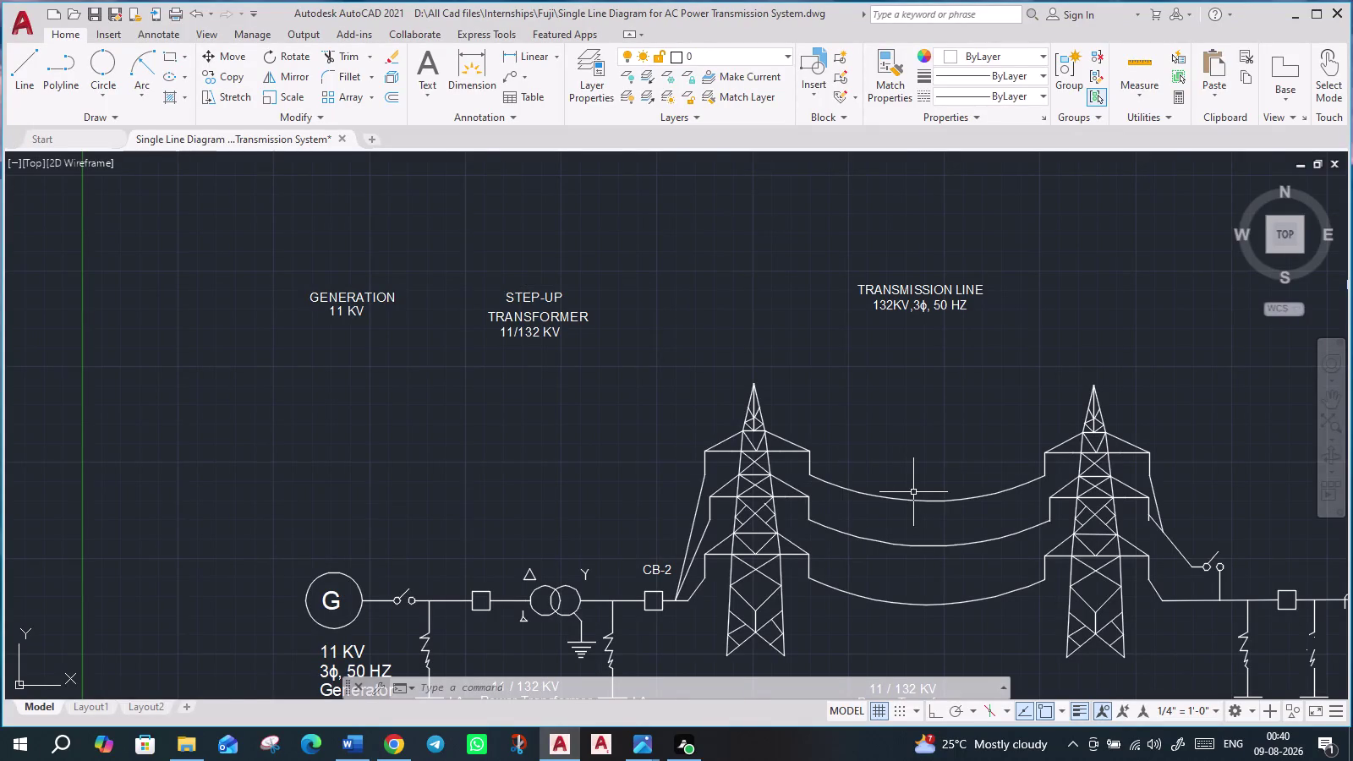
Move the TRANSMISSION LINE and RECEIVING / GRID SUBSTATION headings slightly down.
middle_drag(954, 496, 695, 485)
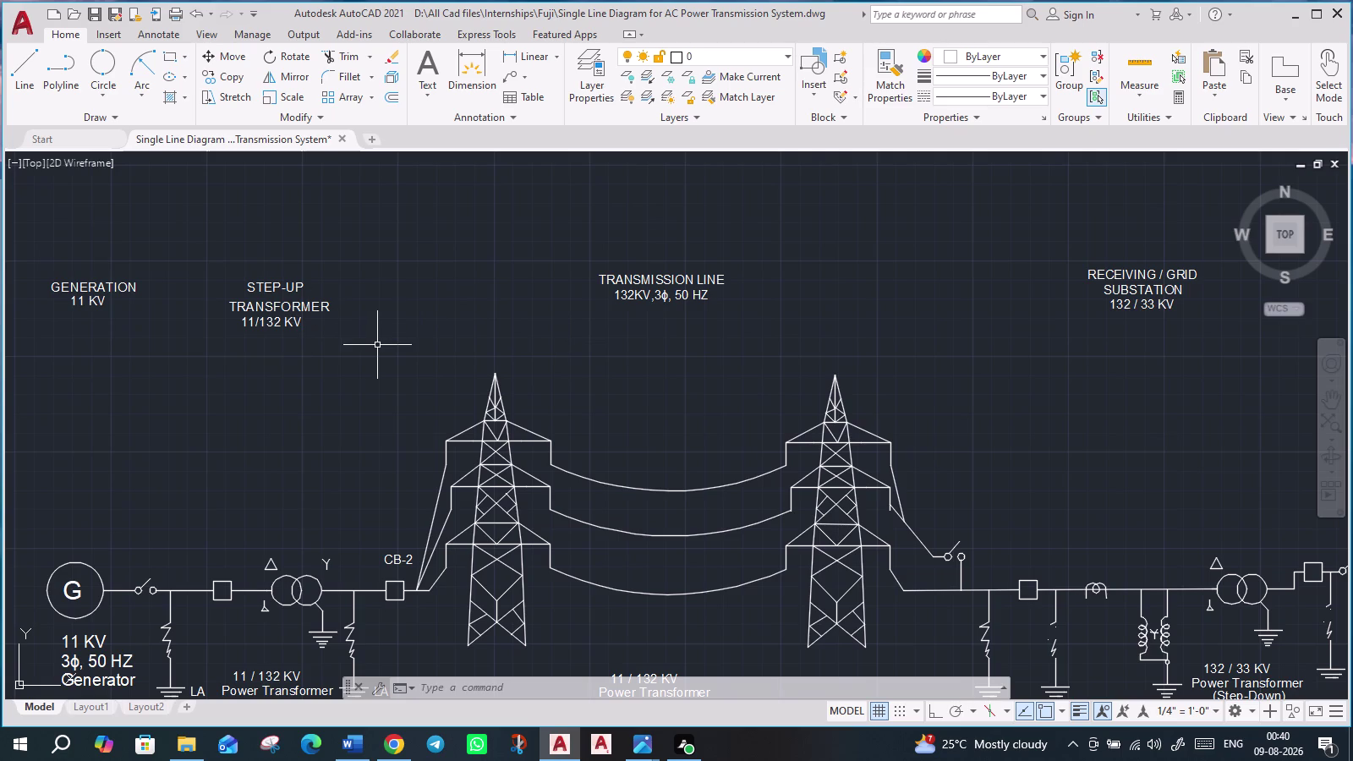
click(586, 252)
click(1230, 369)
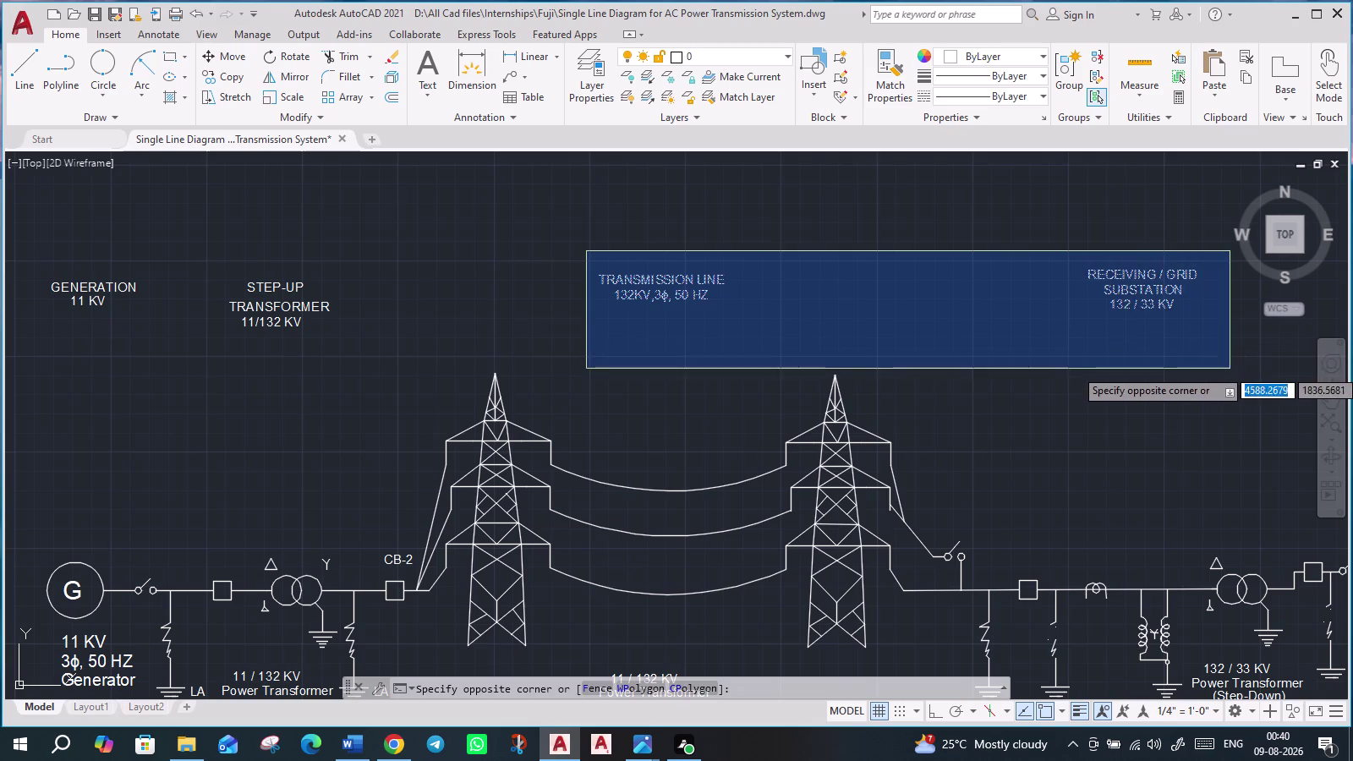
key(m)
key(Return)
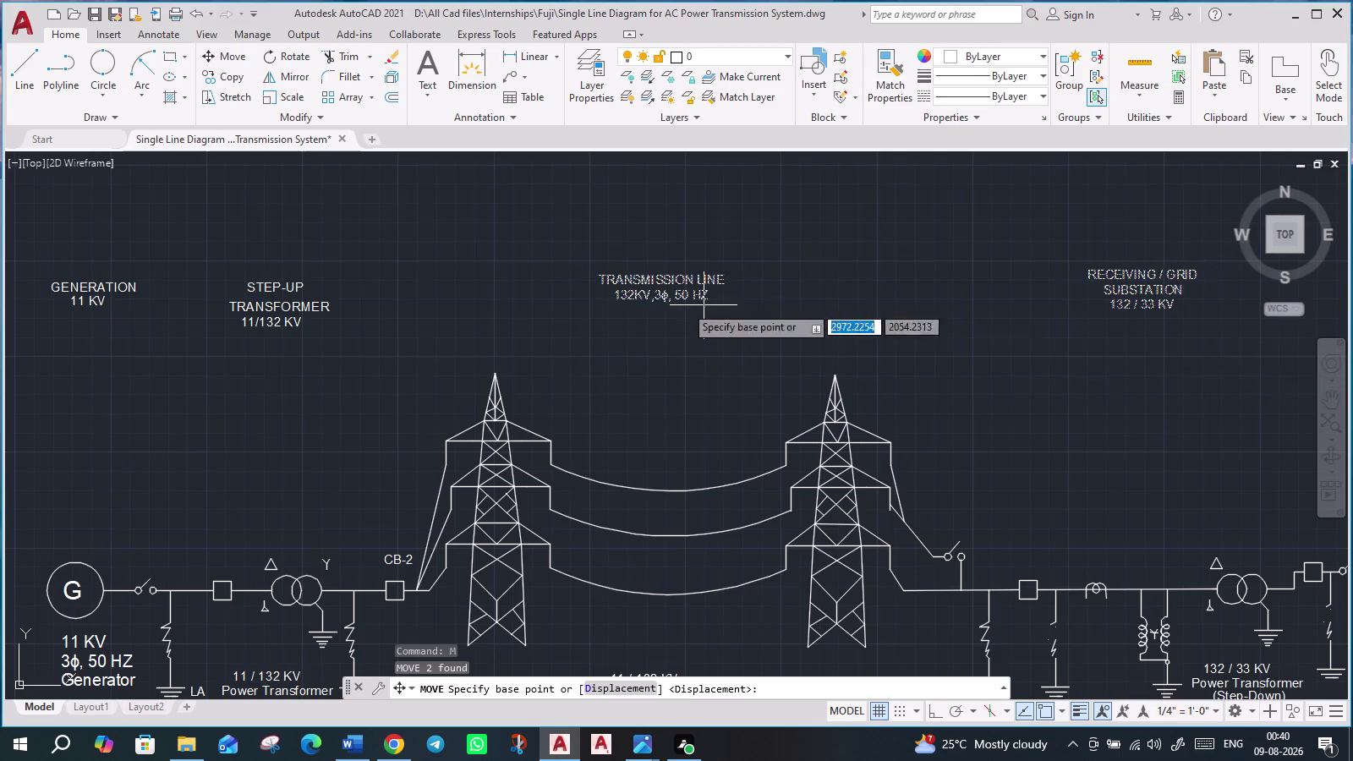
click(607, 279)
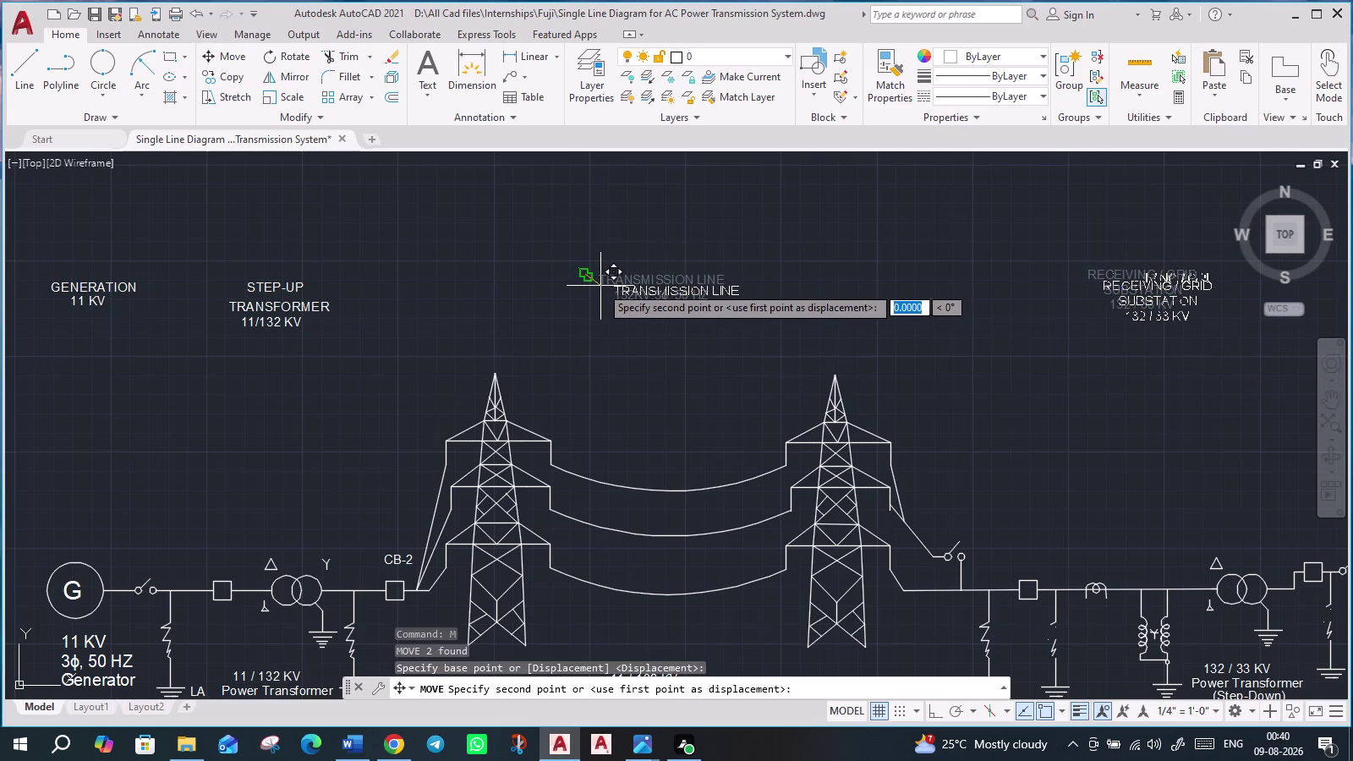
click(601, 286)
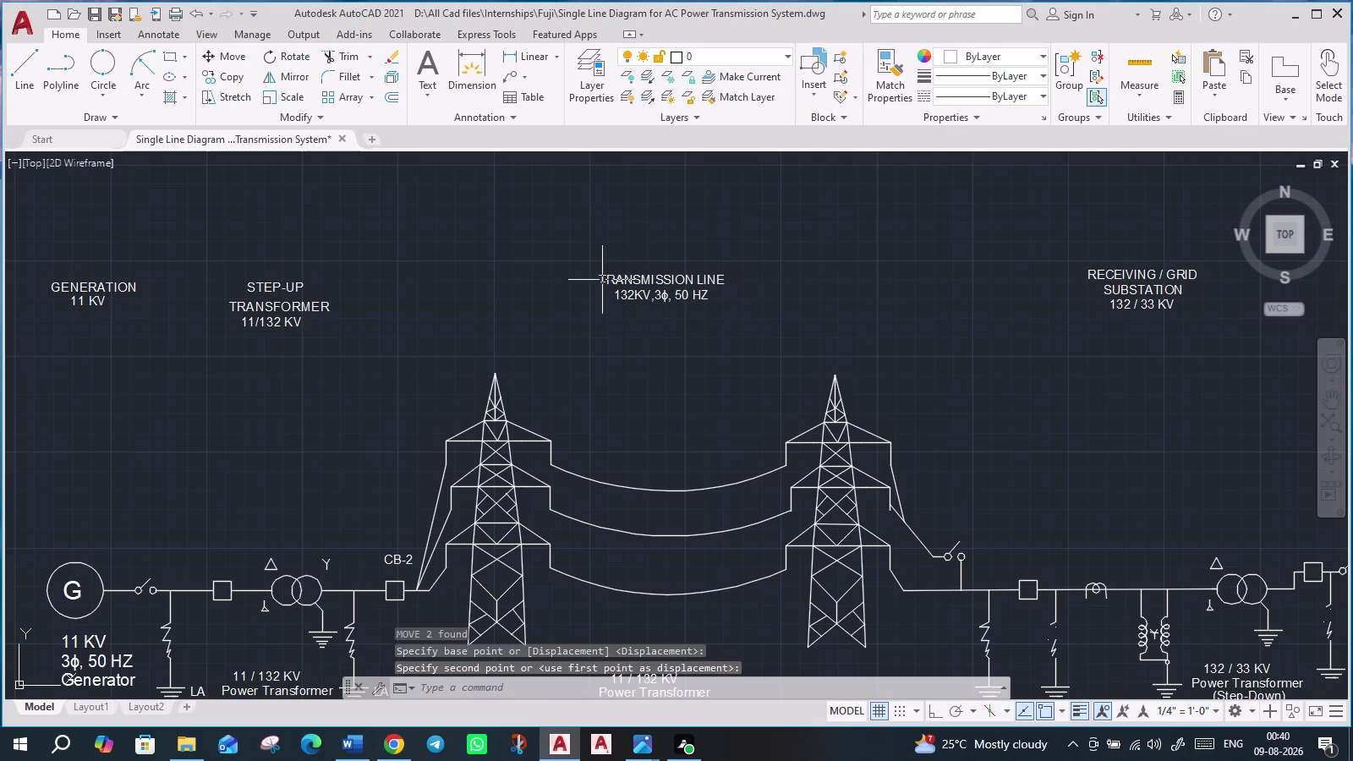
Nudge both headings a little lower again, closer to the towers.
drag(577, 242, 629, 256)
click(1232, 346)
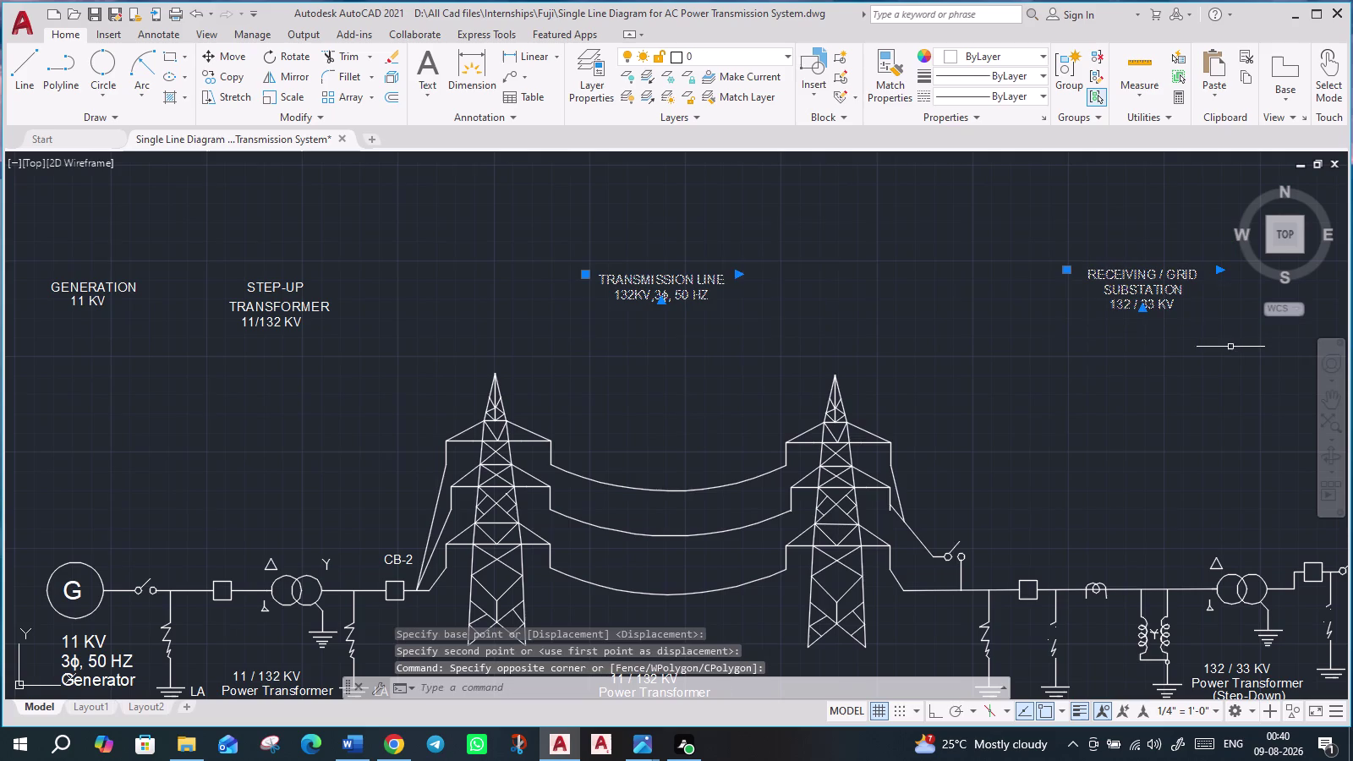
key(m)
key(Return)
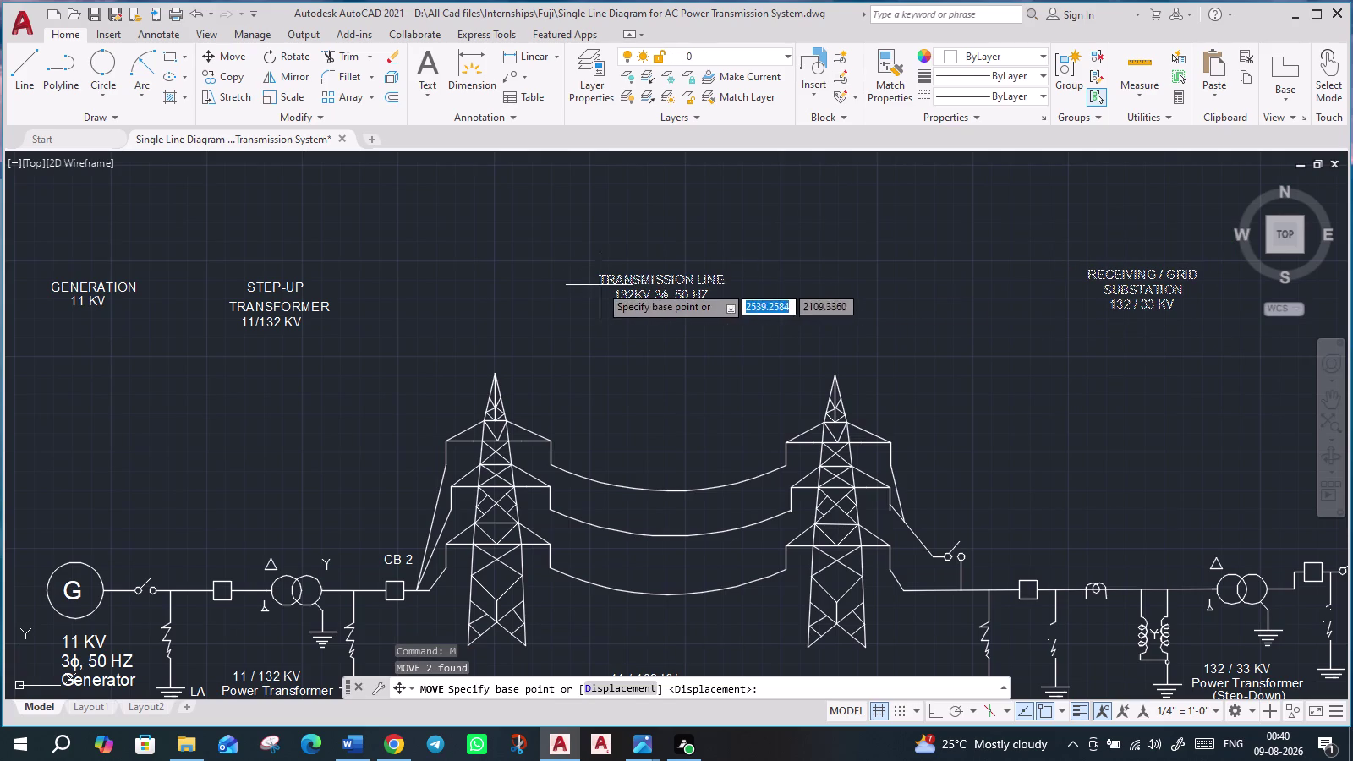
click(596, 281)
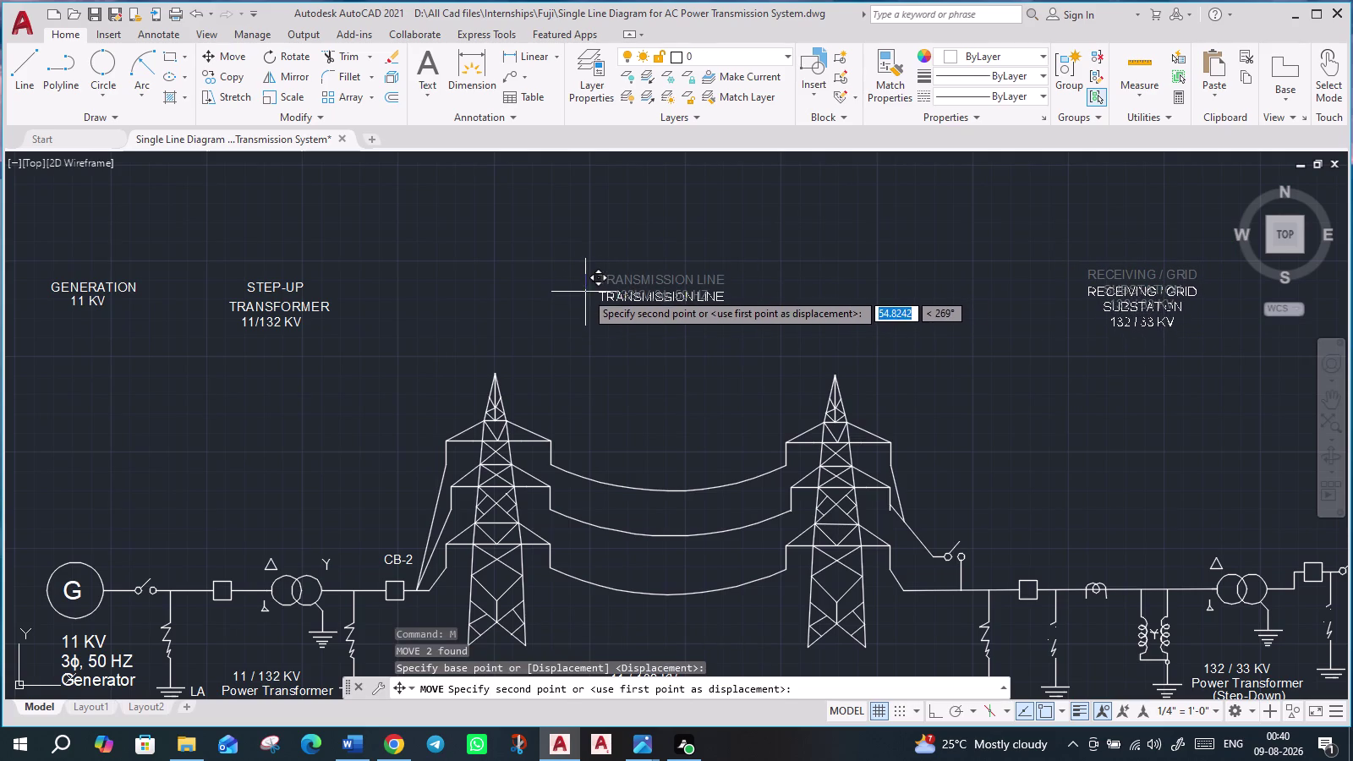
click(585, 292)
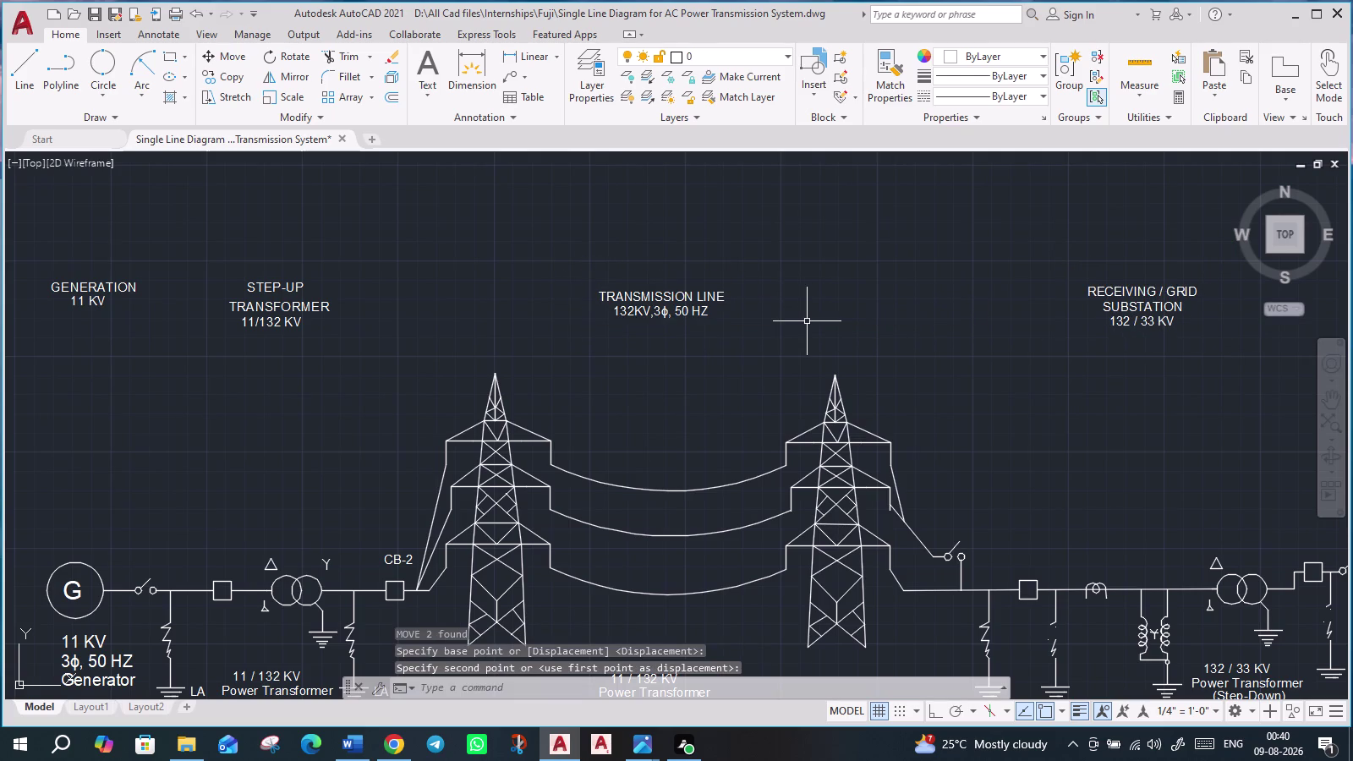
key(Escape)
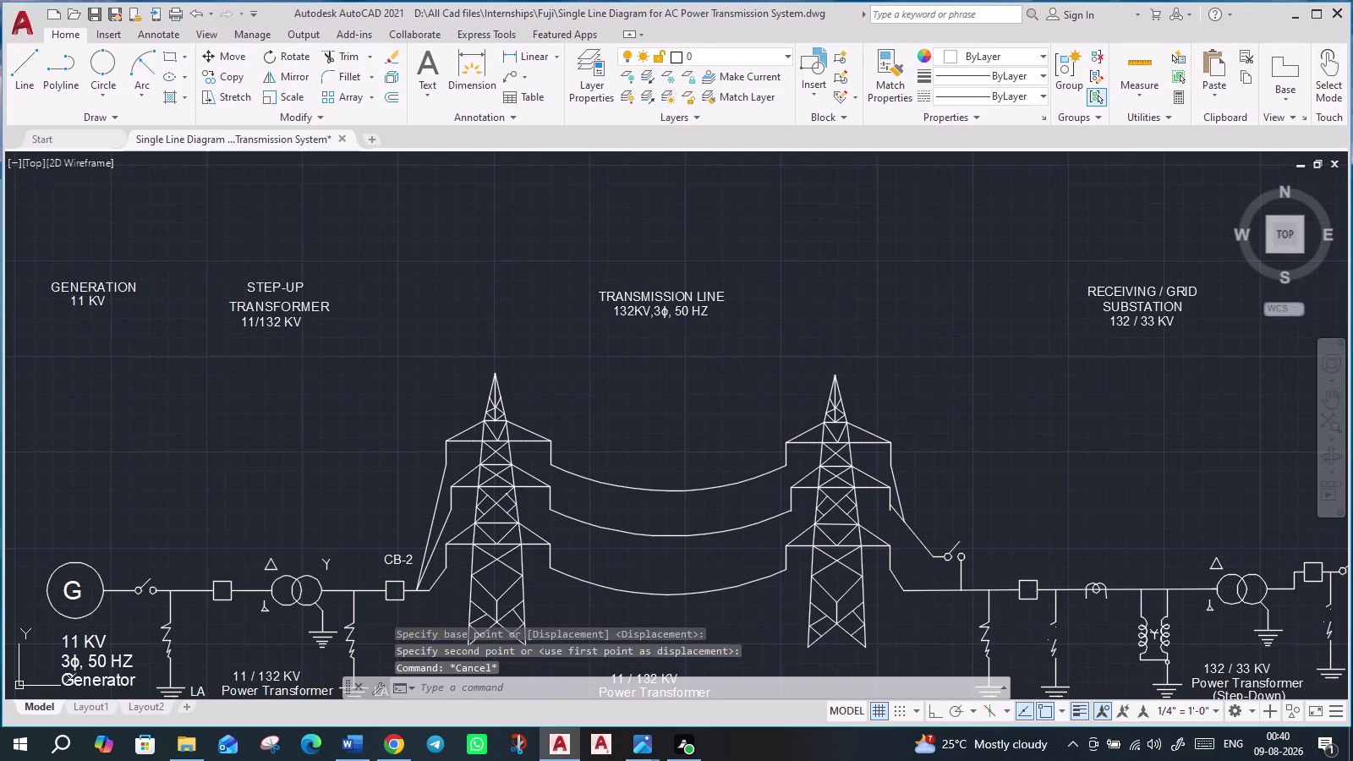
Duplicate the RECEIVING / GRID SUBSTATION heading with CO, placing it above the 33 KV feeders.
scroll(down, 3)
middle_drag(1013, 427, 744, 424)
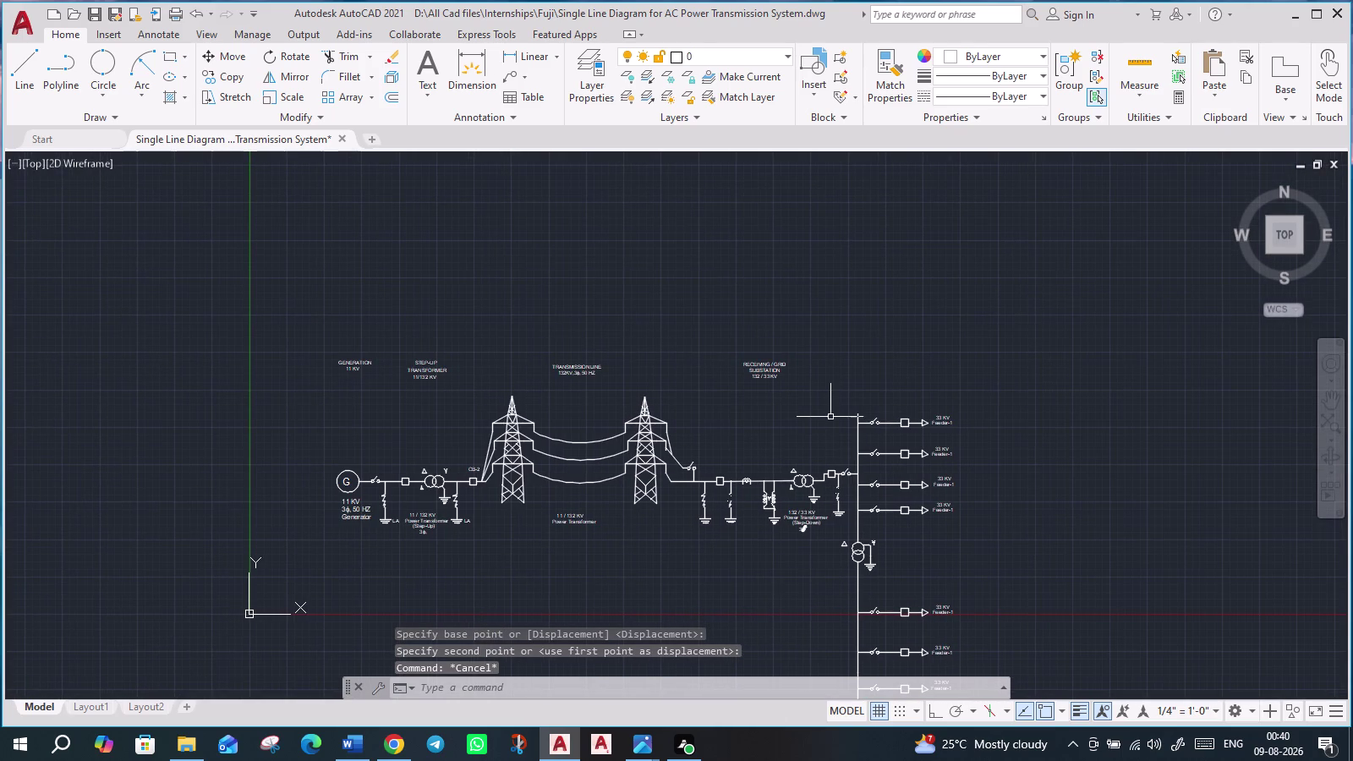
middle_drag(787, 410, 667, 406)
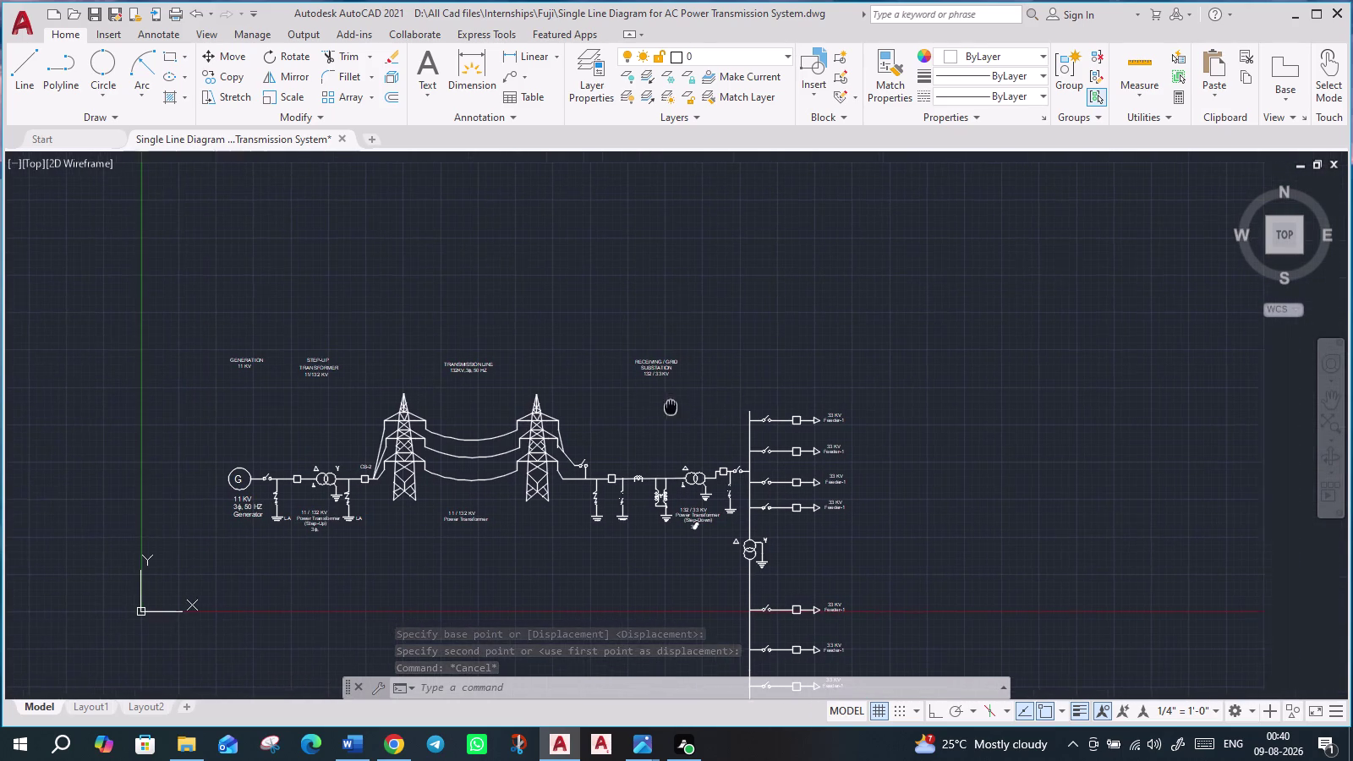
middle_drag(668, 406, 664, 405)
scroll(up, 3)
click(638, 359)
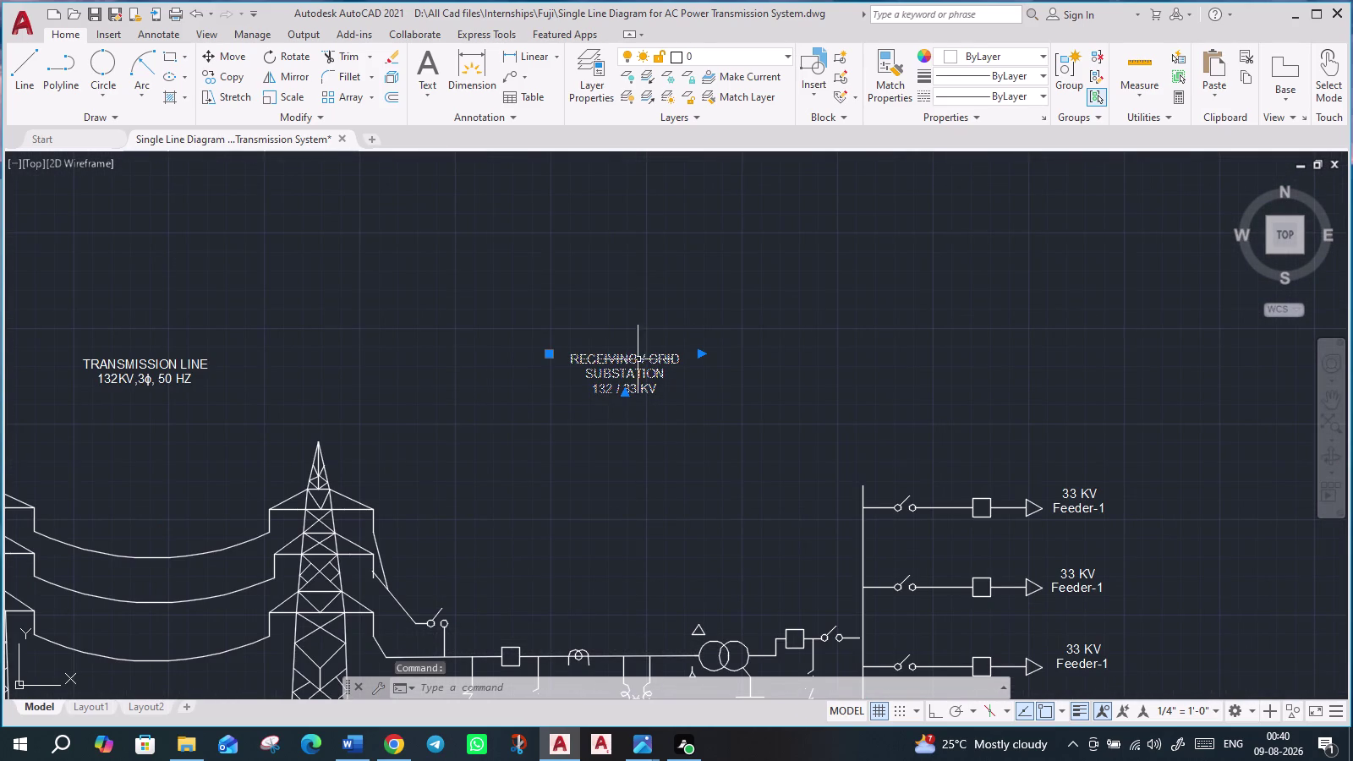
key(c)
key(o)
key(Return)
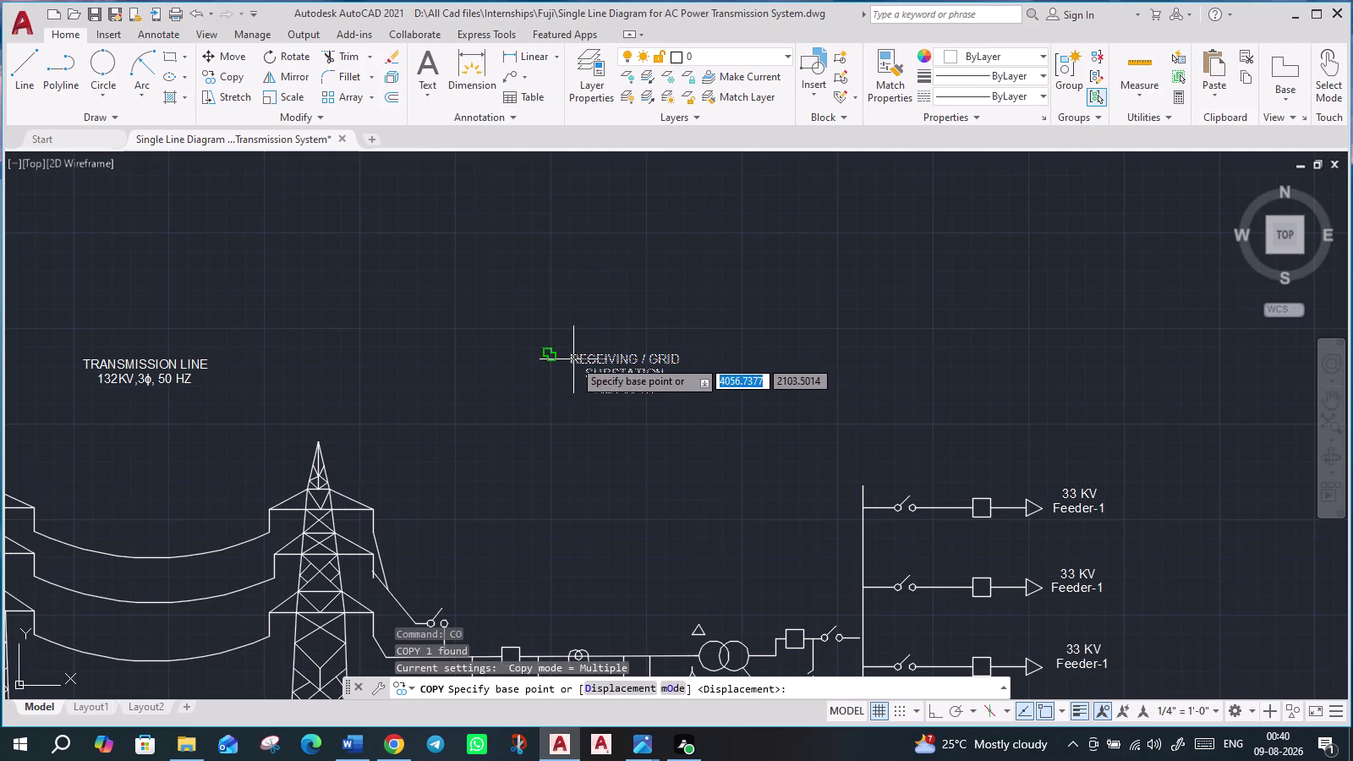
click(573, 359)
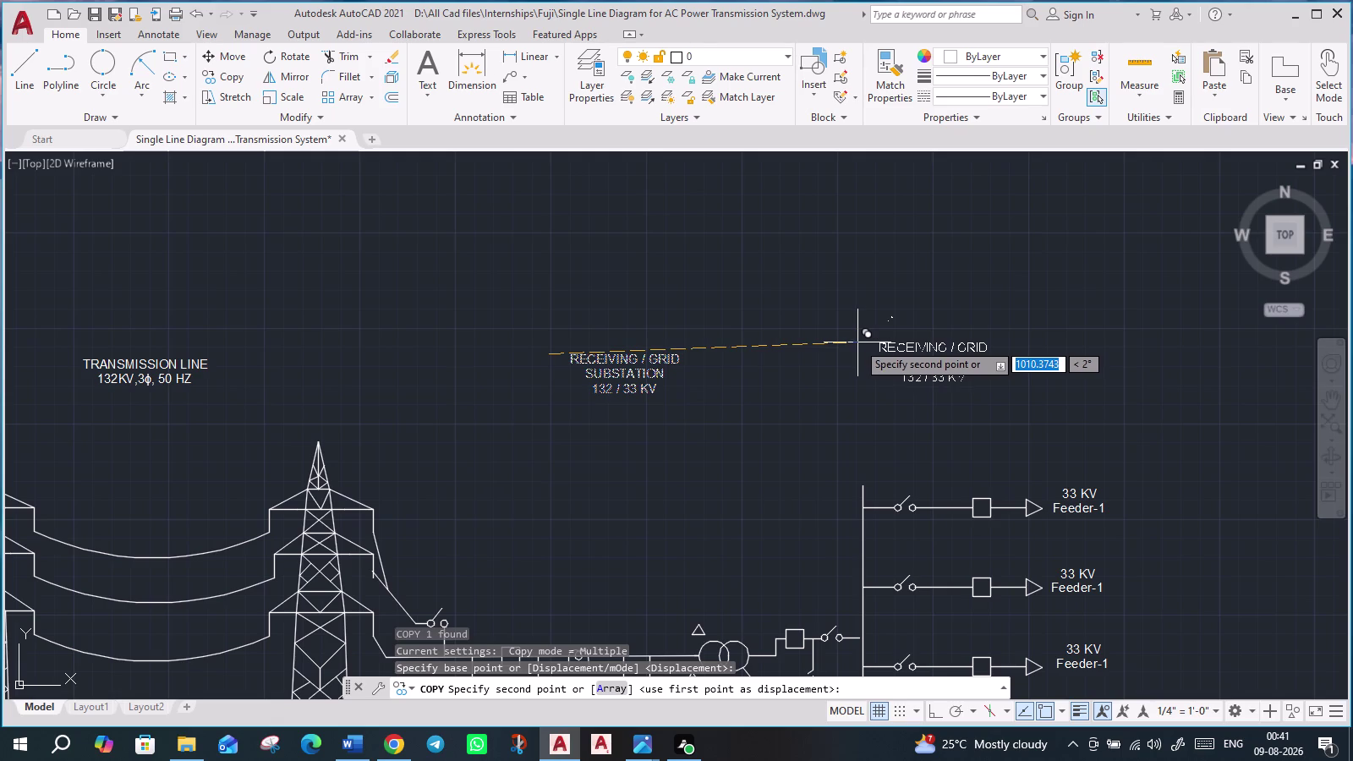
click(857, 343)
key(Escape)
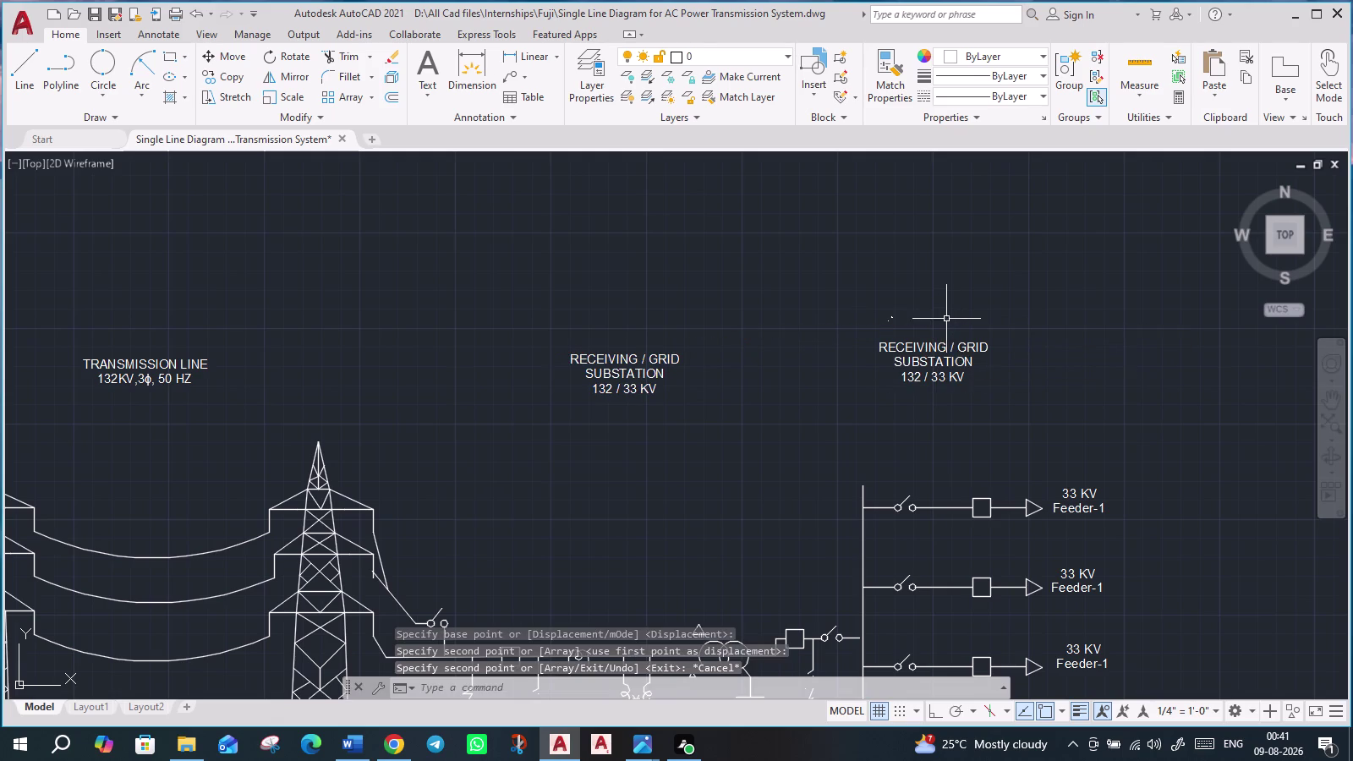
scroll(up, 3)
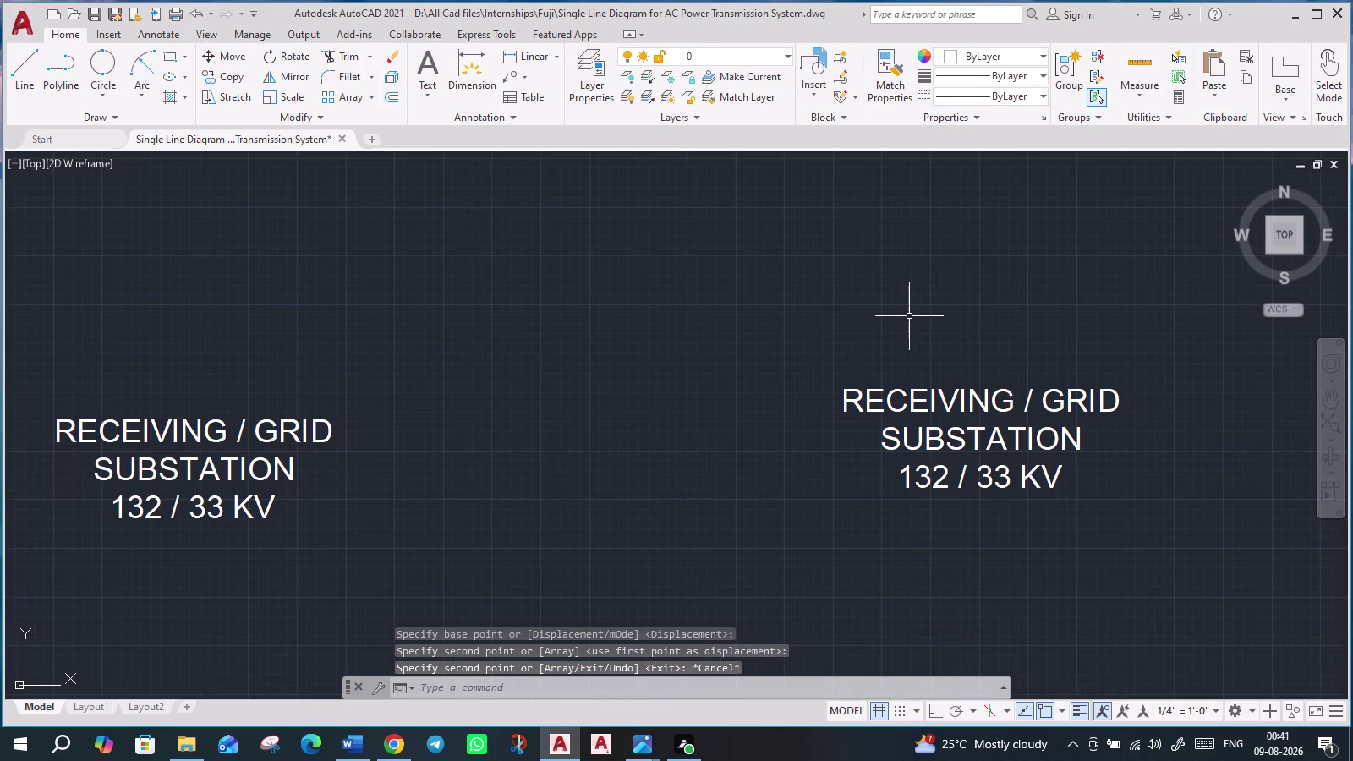
Replace RECEIVING / GRID in the copied heading with DISTRIBUTION on its own line.
double_click(918, 412)
key(Escape)
double_click(922, 399)
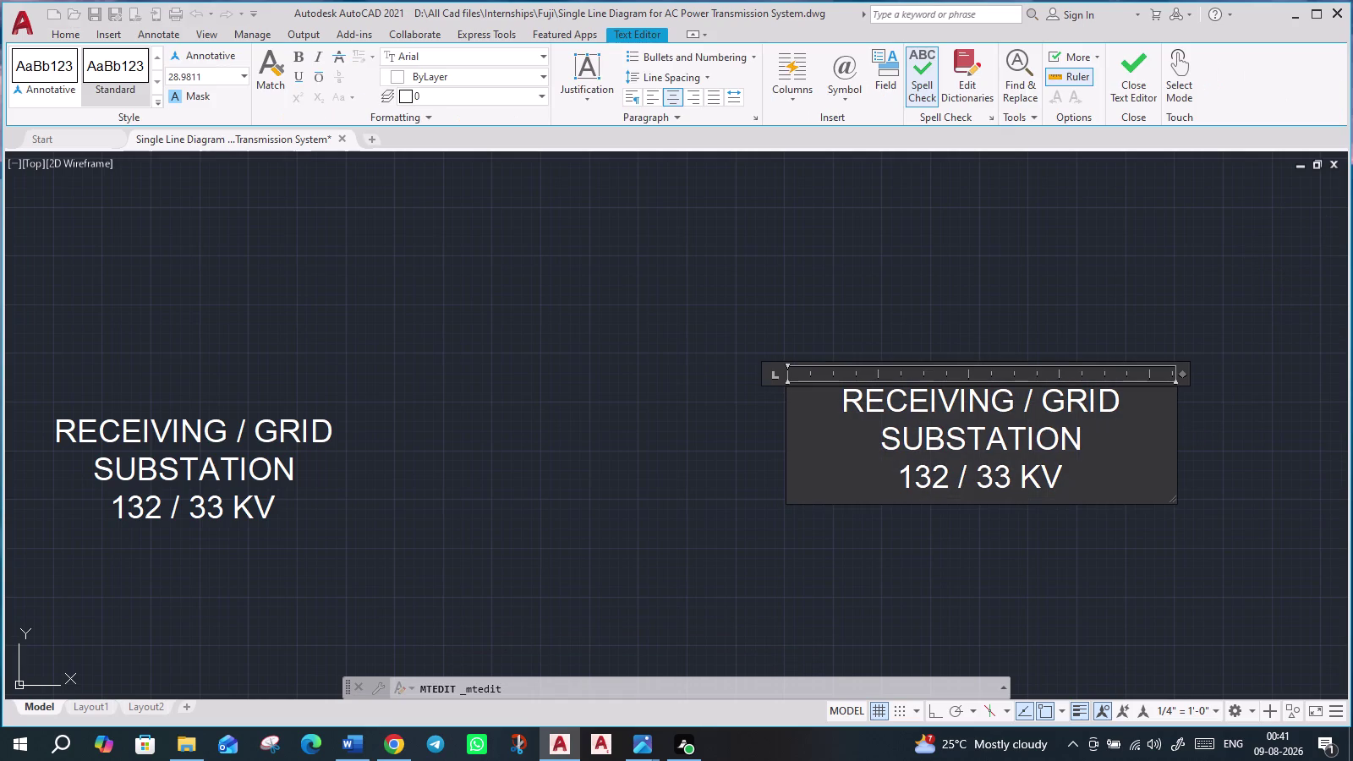
click(1134, 396)
drag(1132, 394, 952, 395)
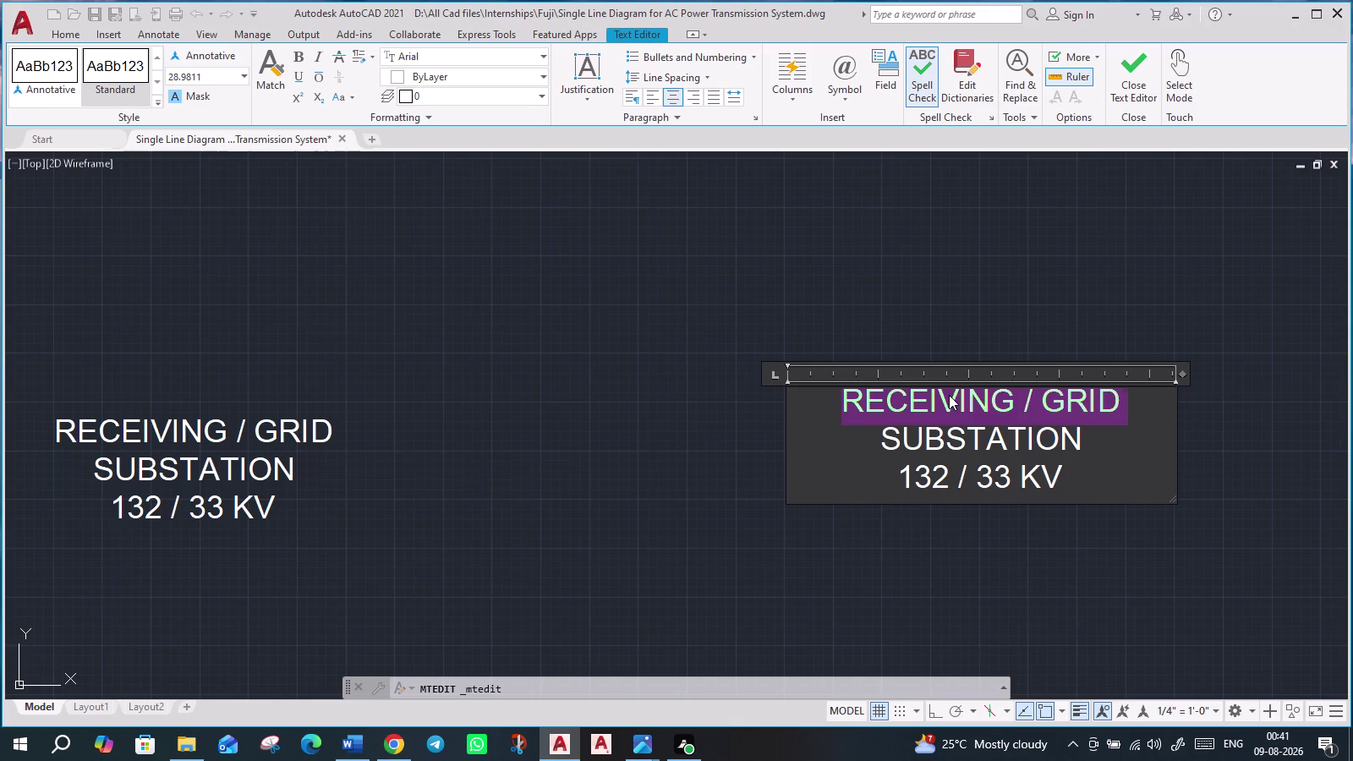
text(DIS)
text(TRI)
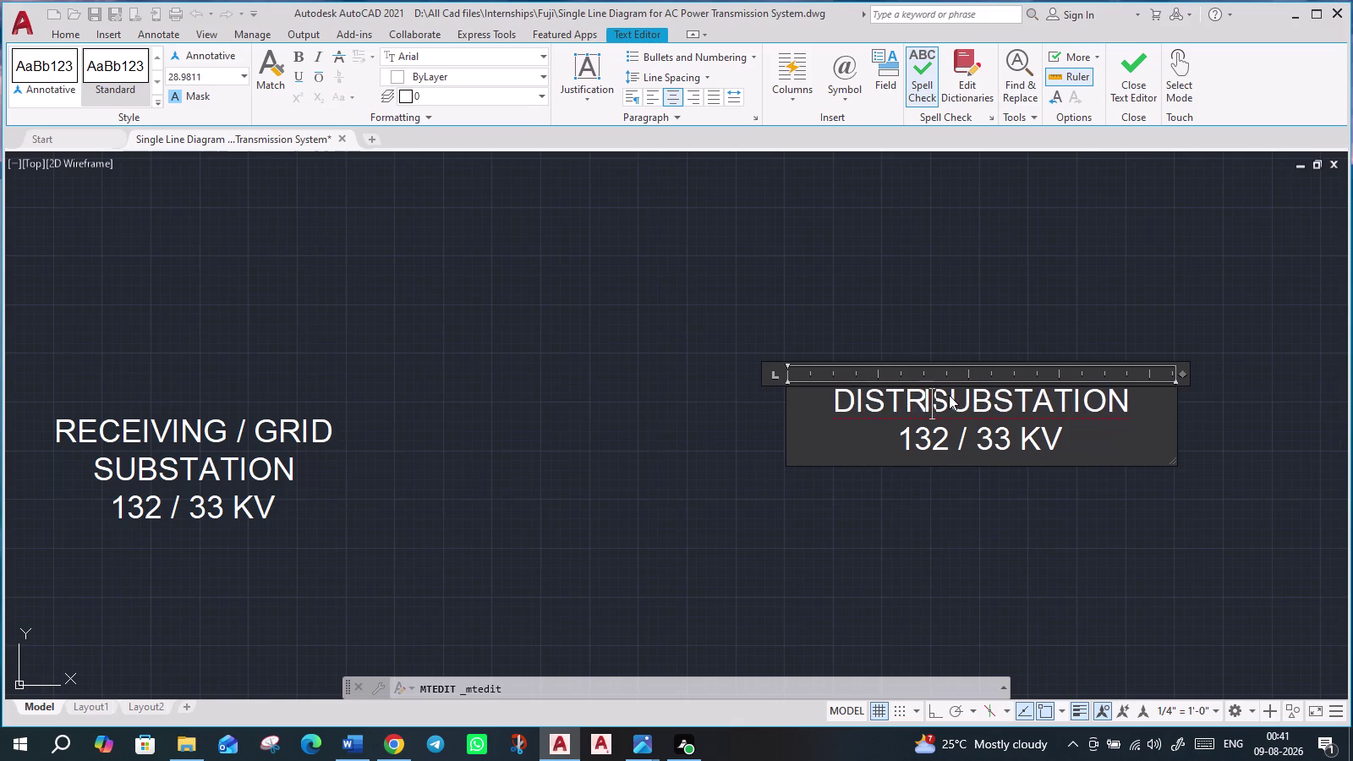
text(BUTIO)
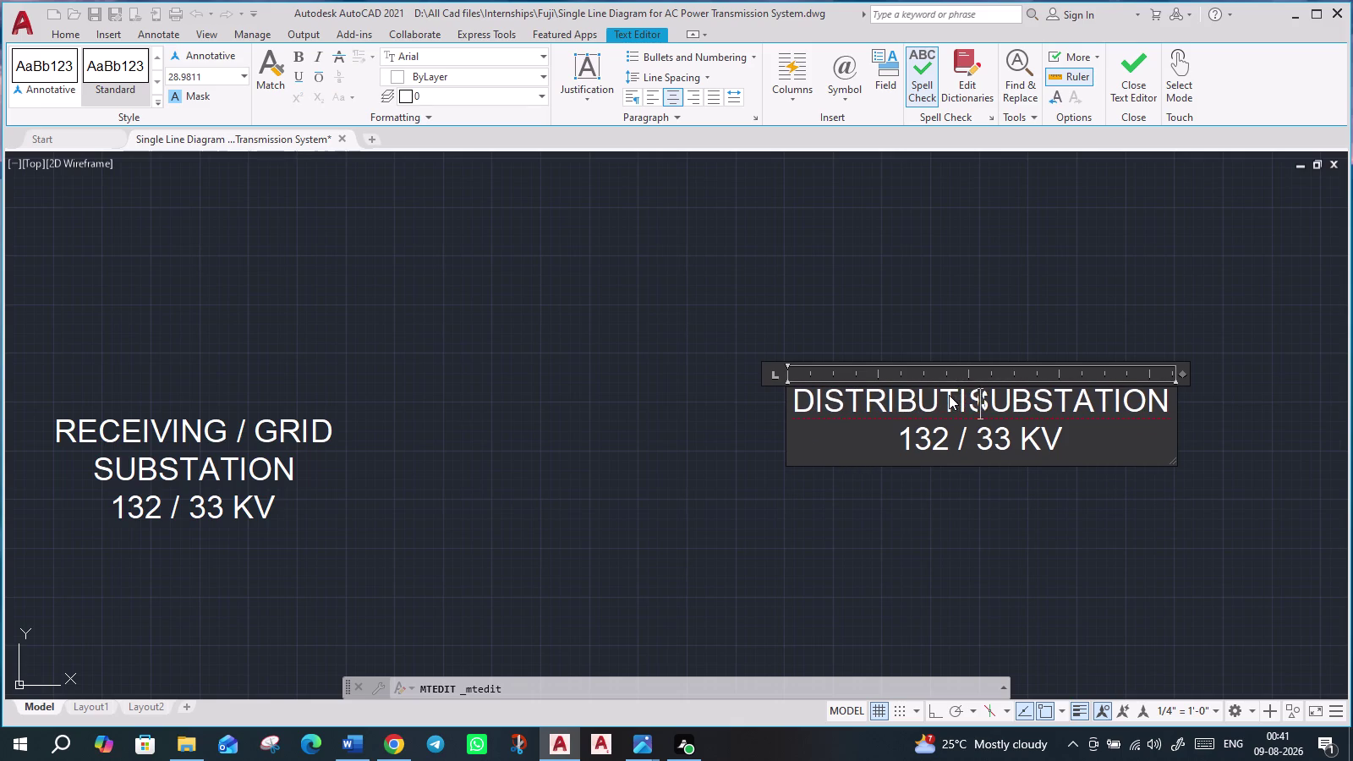
text(N)
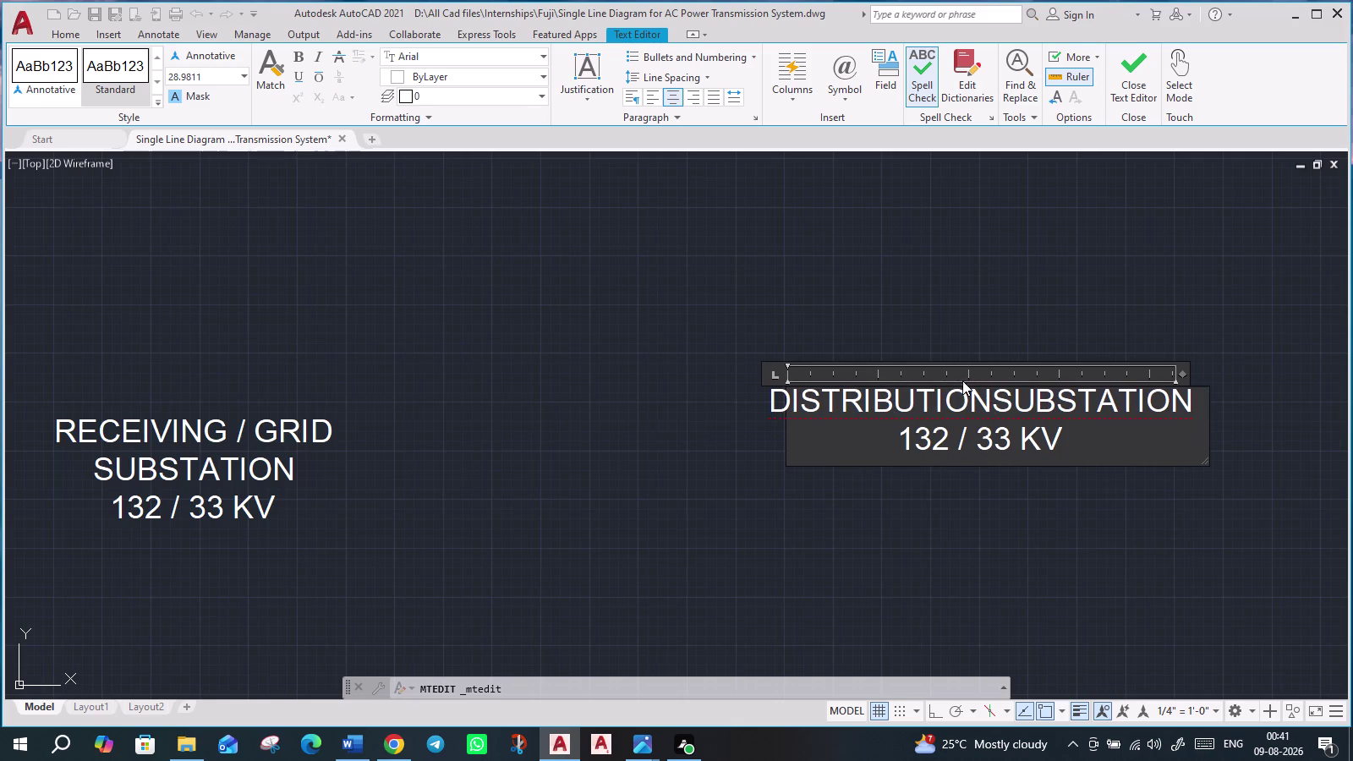
key(Return)
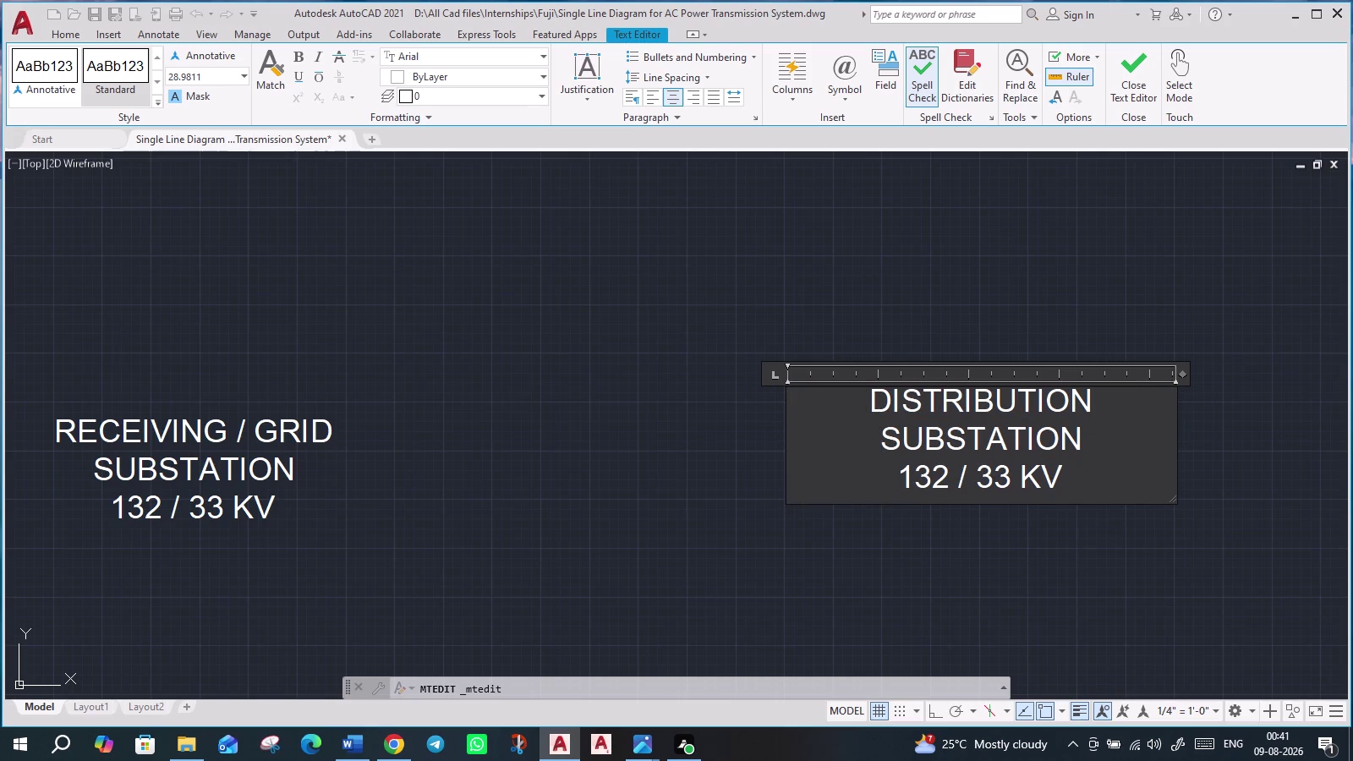
Add ' / 11' after 33 on the heading's last line.
click(1015, 476)
key(space)
text(/)
key(space)
text(1)
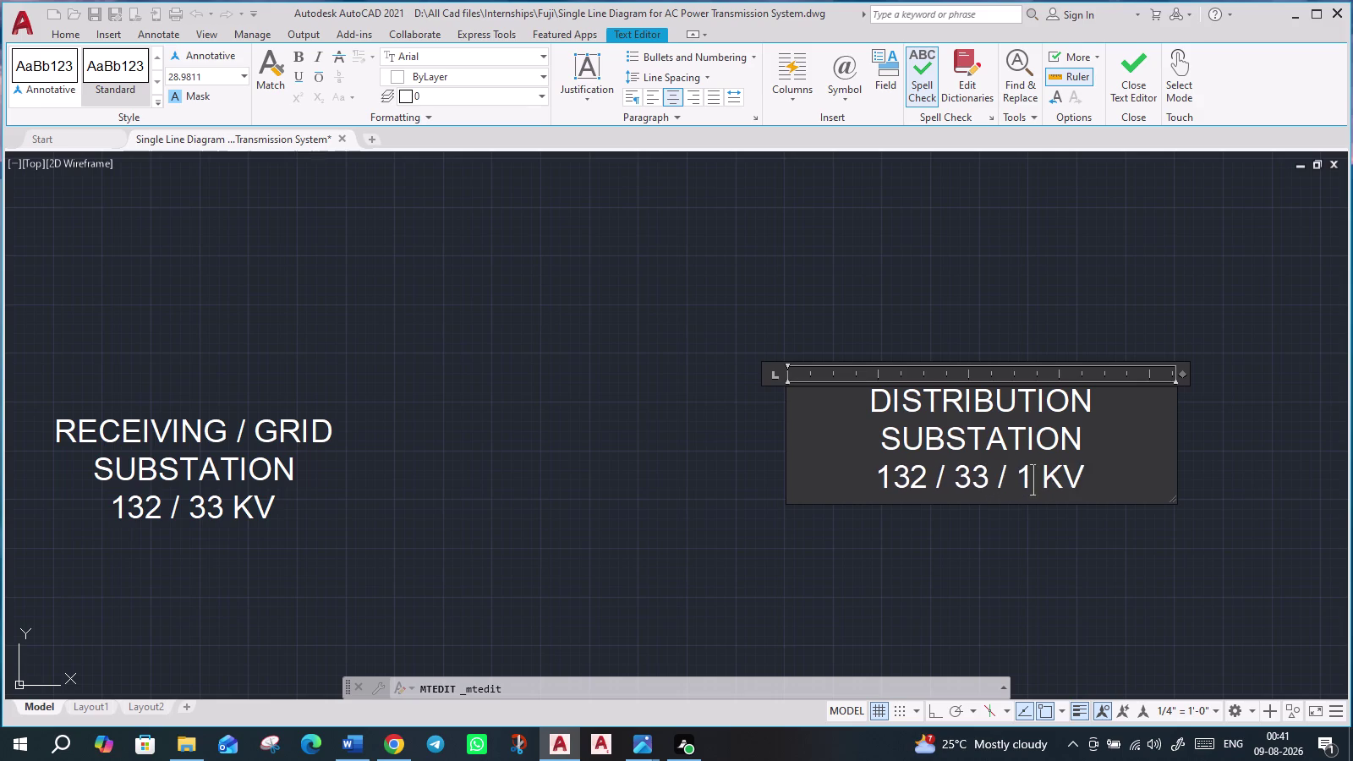
text(1)
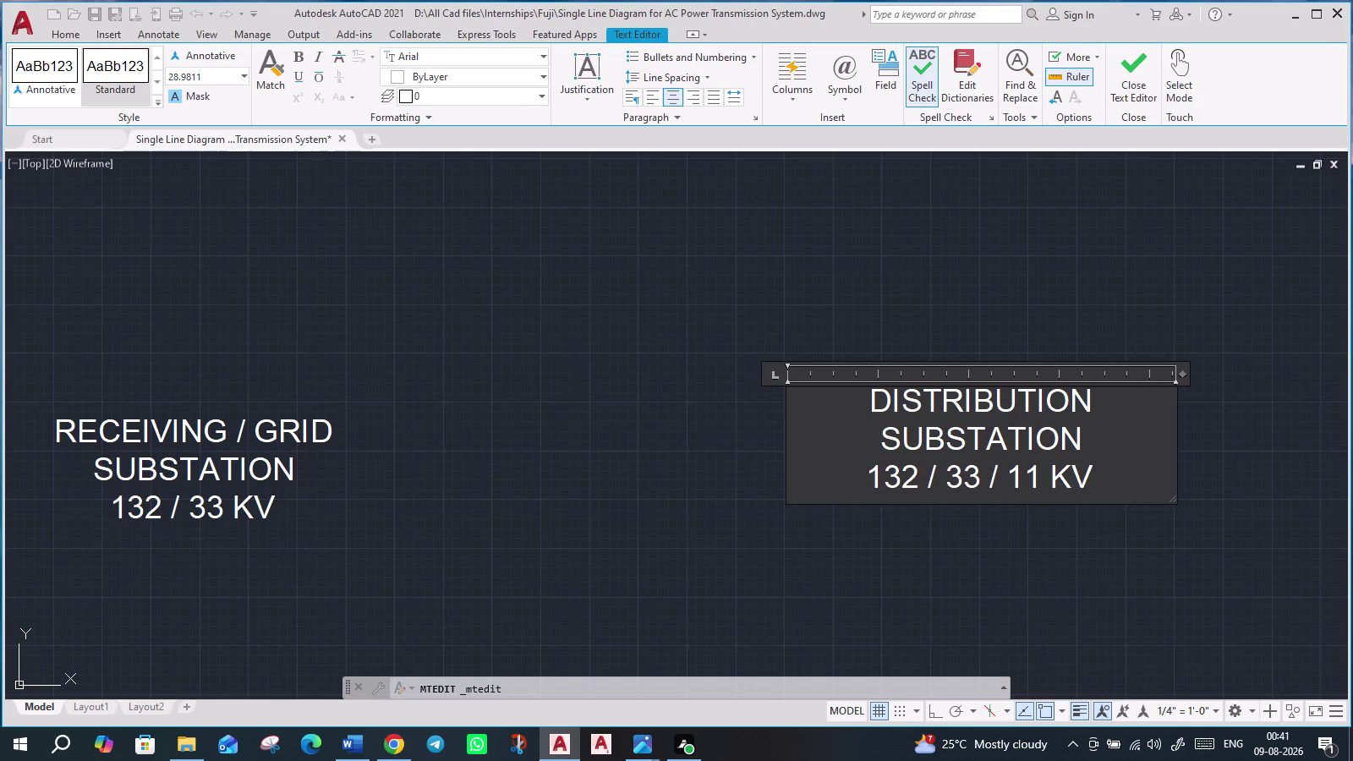
Delete the 132 prefix so the line reads 33 / 11 KV, and keep the edits.
click(949, 478)
key(BackSpace)
key(BackSpace)
key(BackSpace)
key(BackSpace)
key(BackSpace)
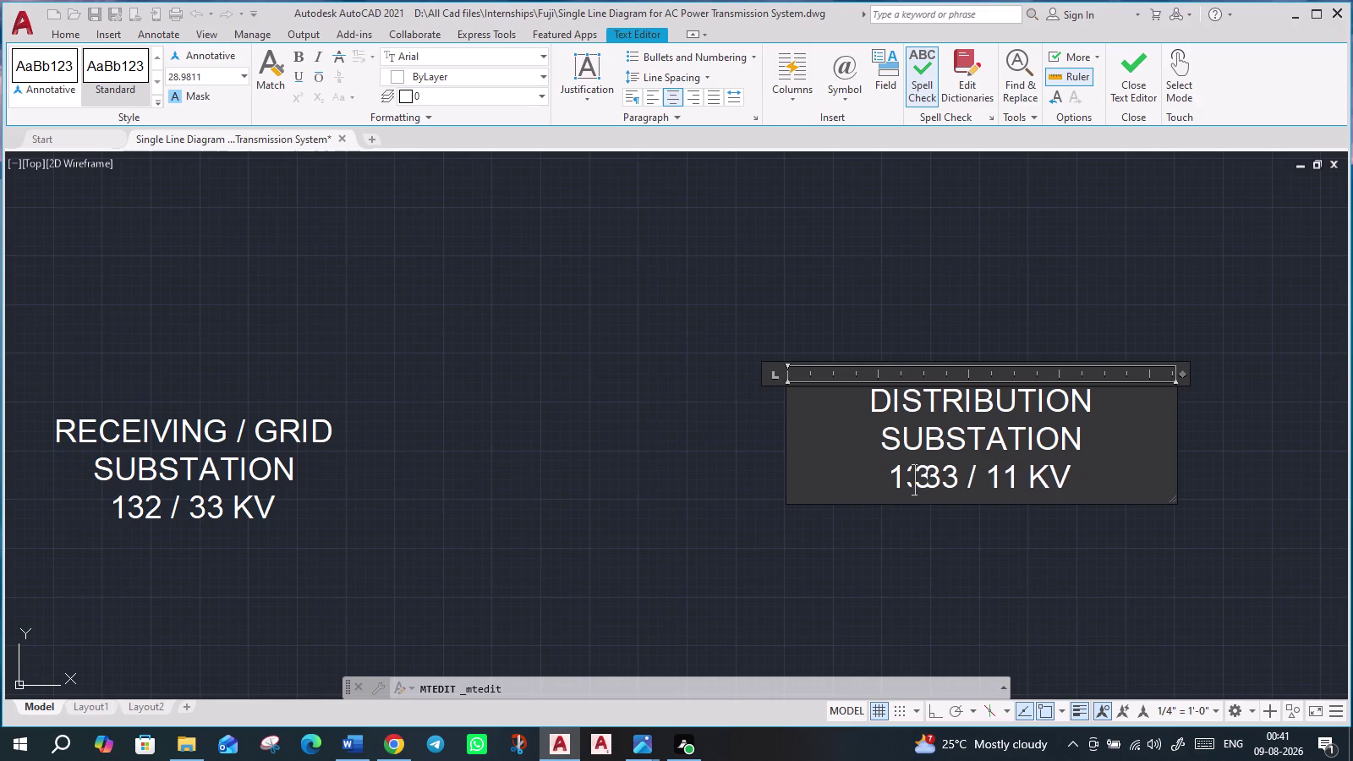
key(BackSpace)
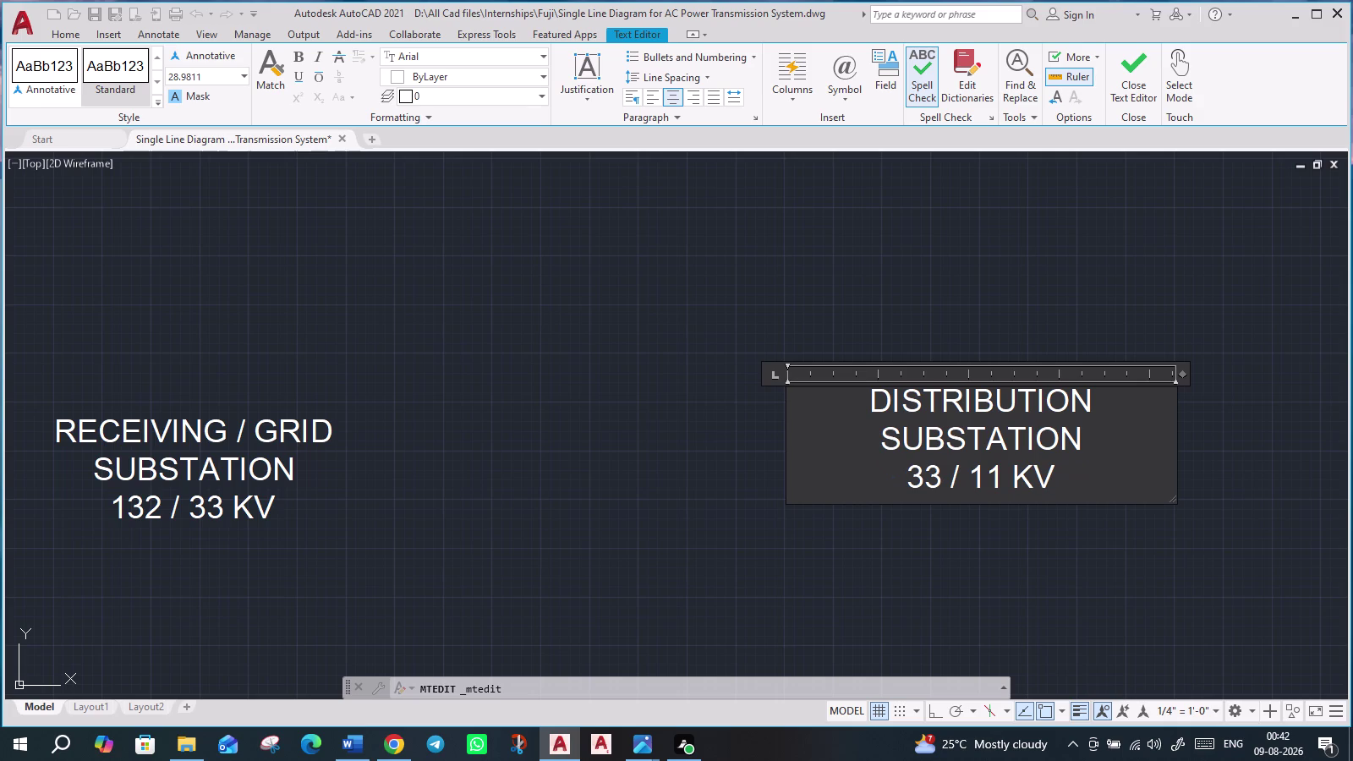
key(Return)
key(BackSpace)
key(BackSpace)
key(Escape)
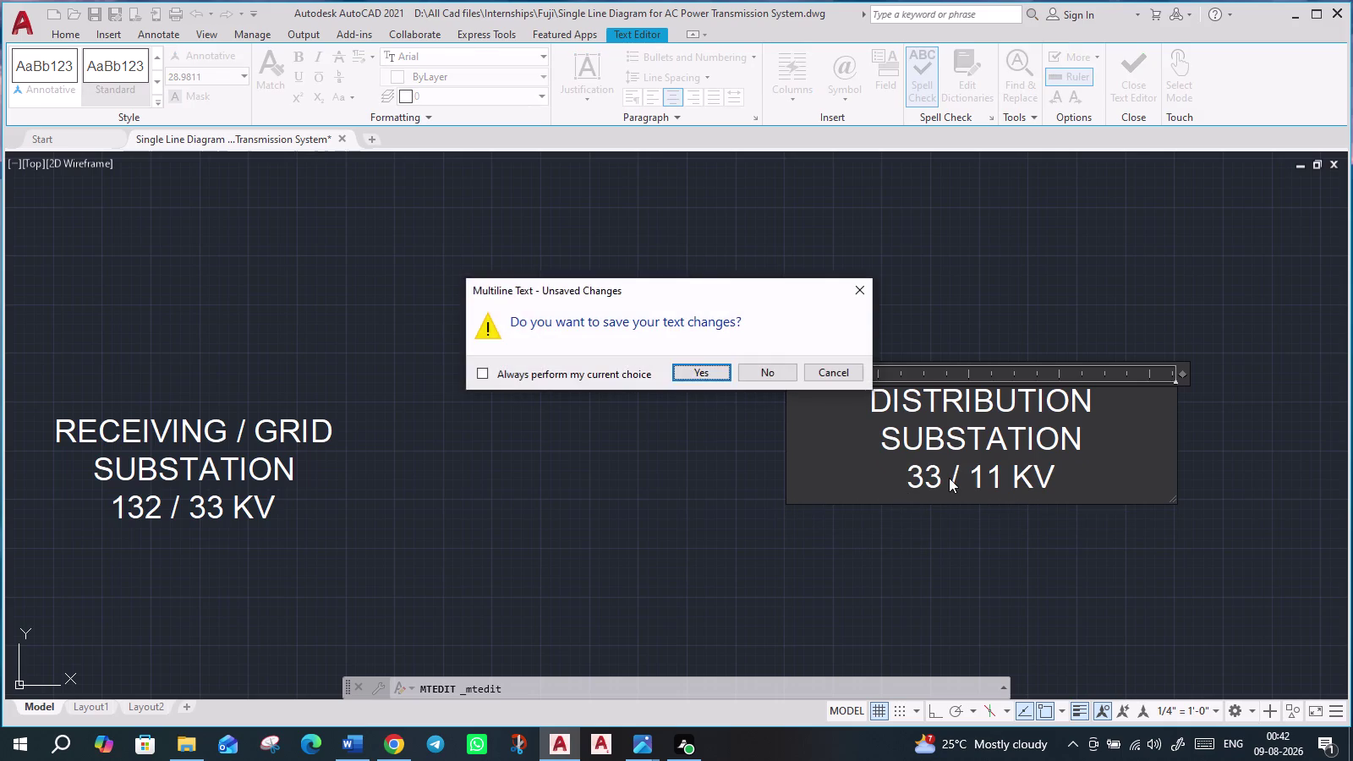
key(Return)
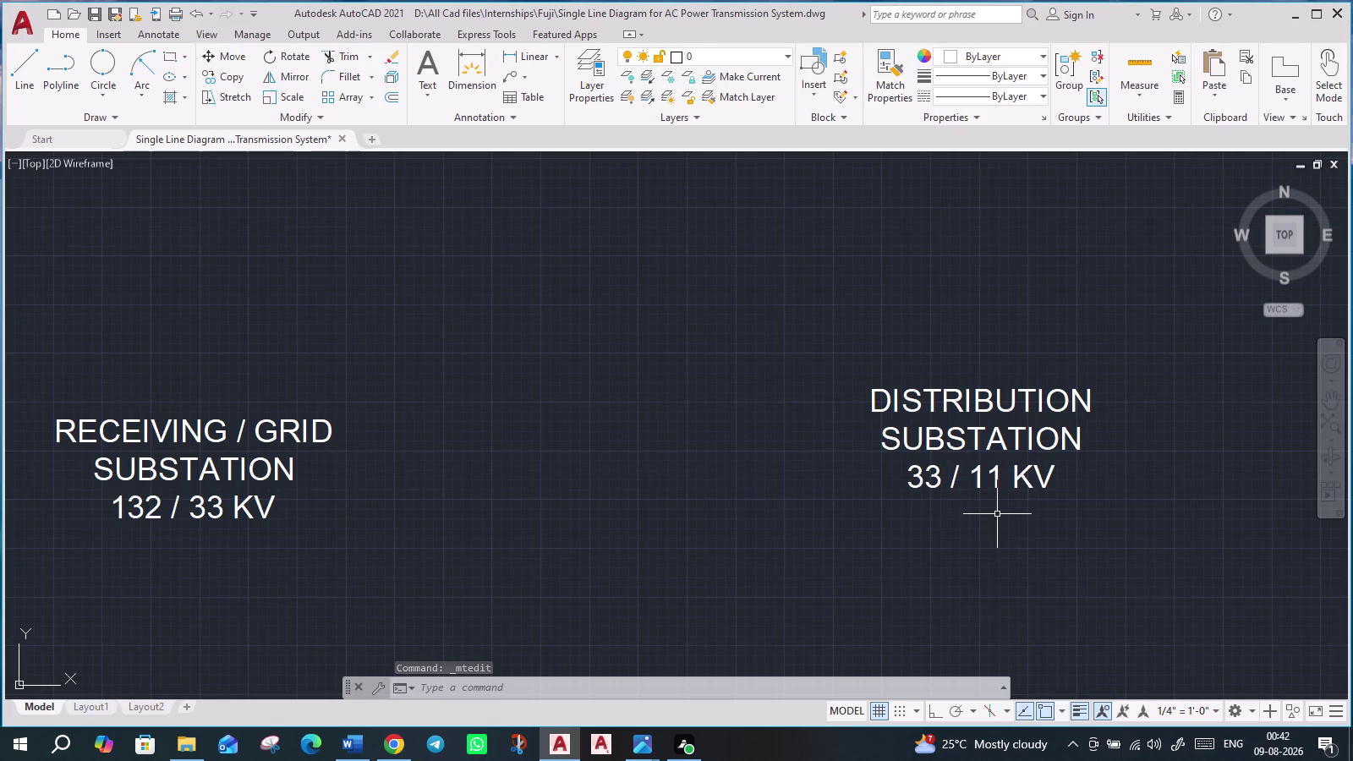
Pan to the feeders and begin copying the first feeder's 33 KV label, then cancel.
click(1019, 472)
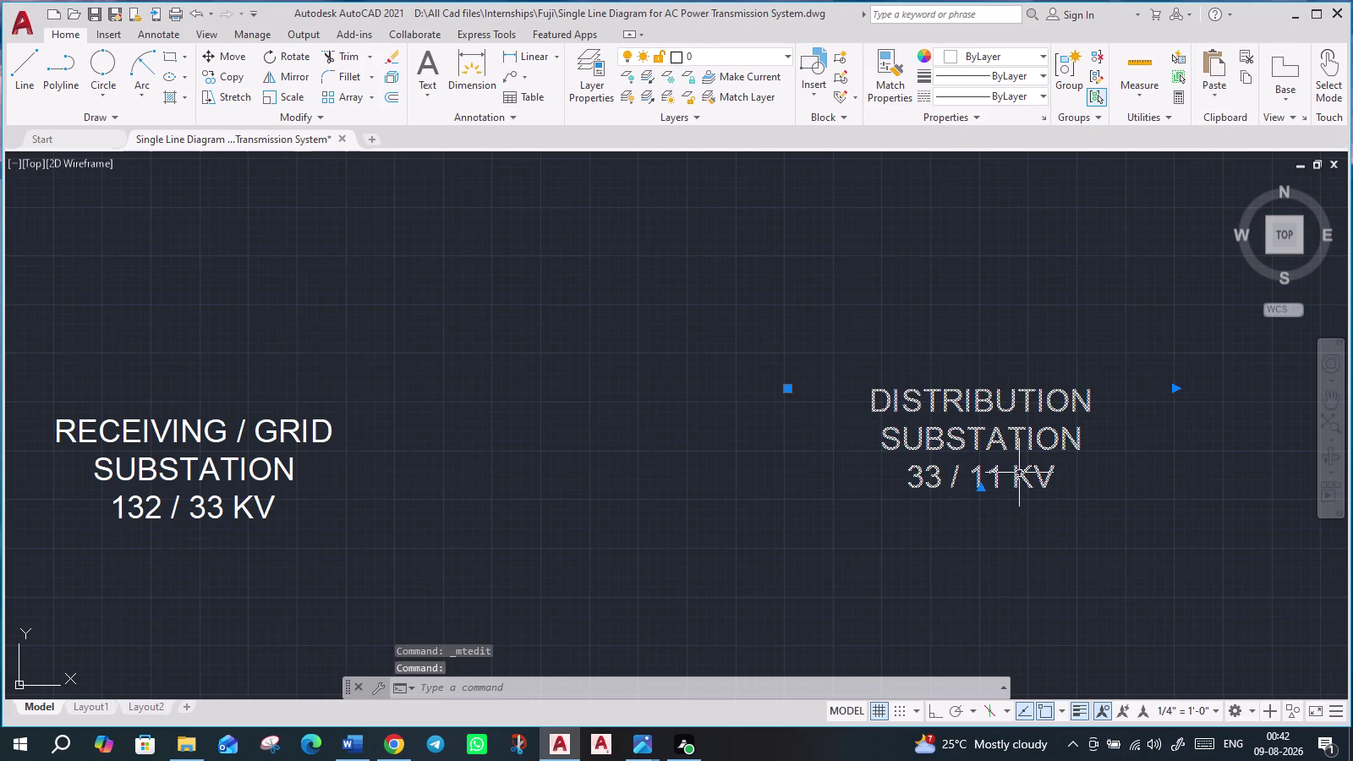
scroll(down, 3)
middle_drag(1029, 512, 948, 429)
scroll(up, 3)
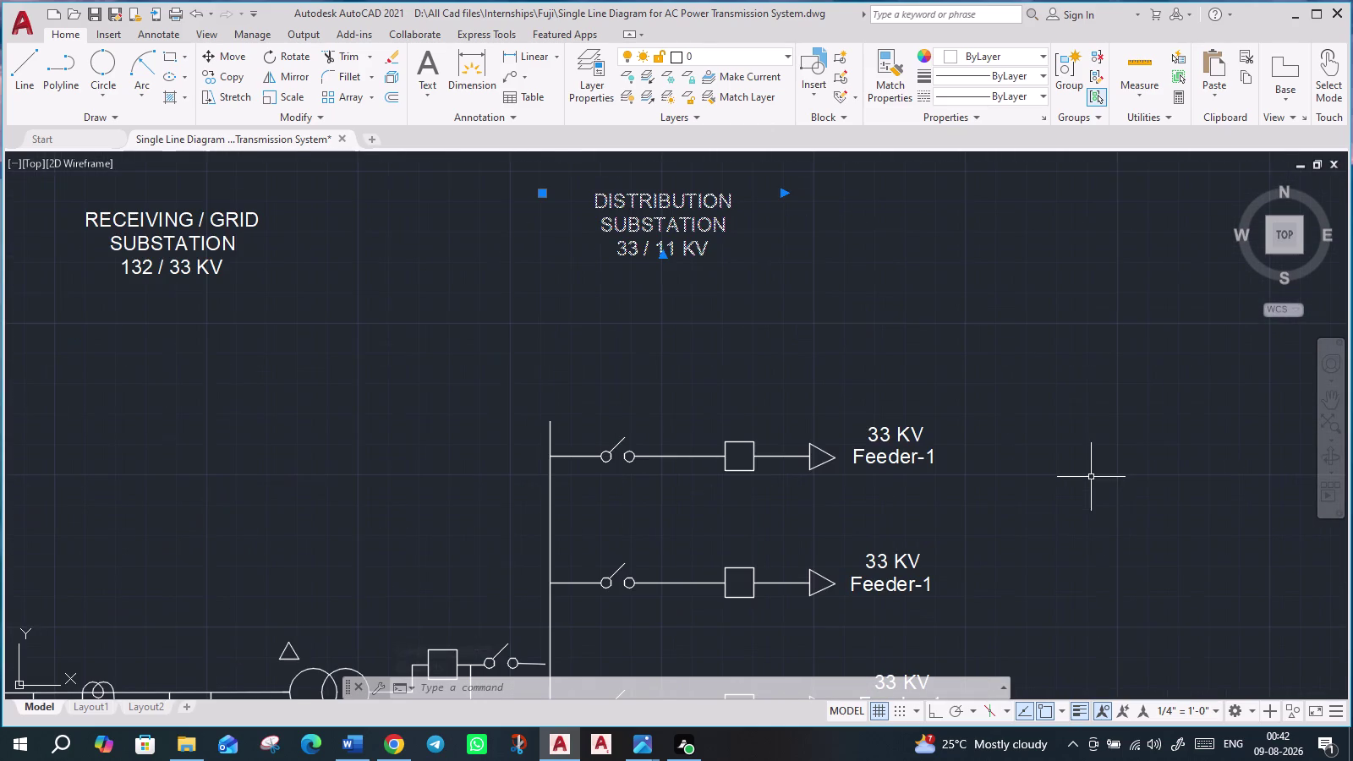
click(874, 433)
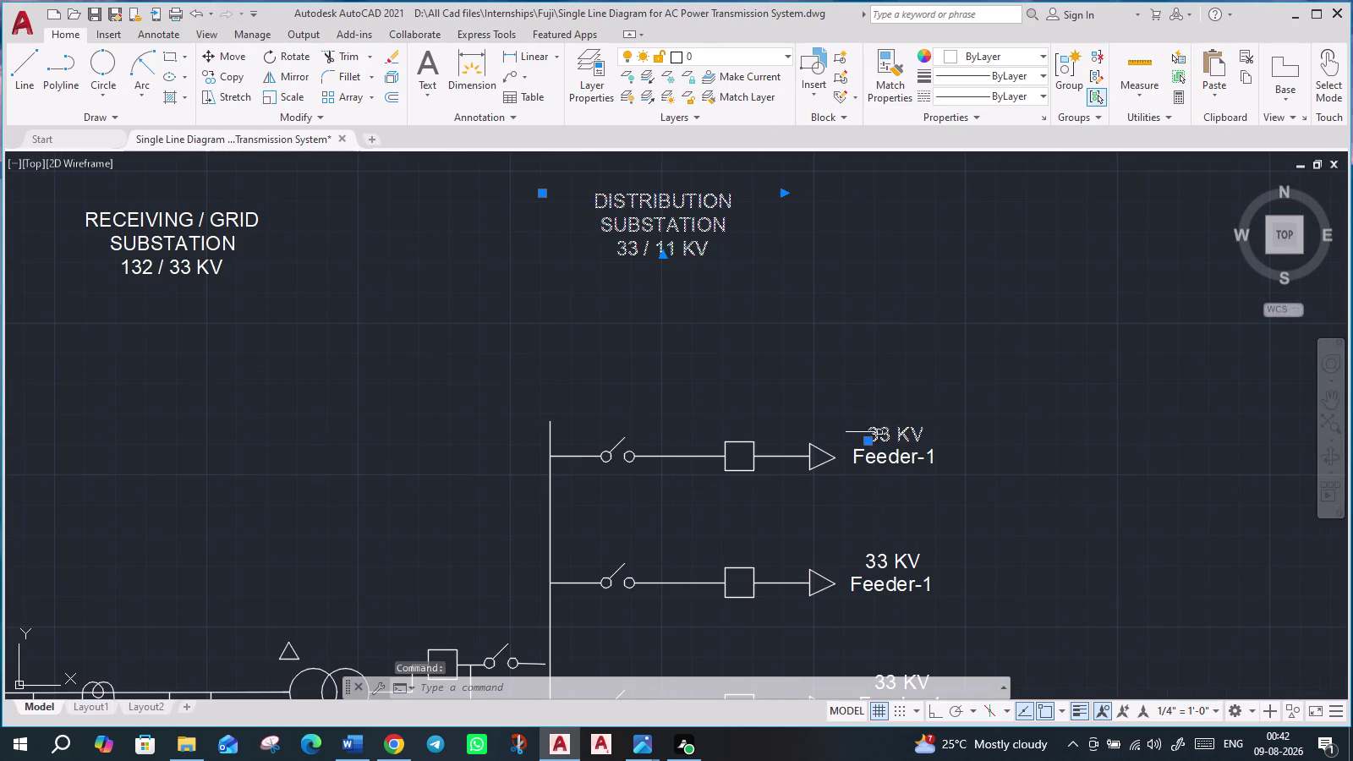
text(CO)
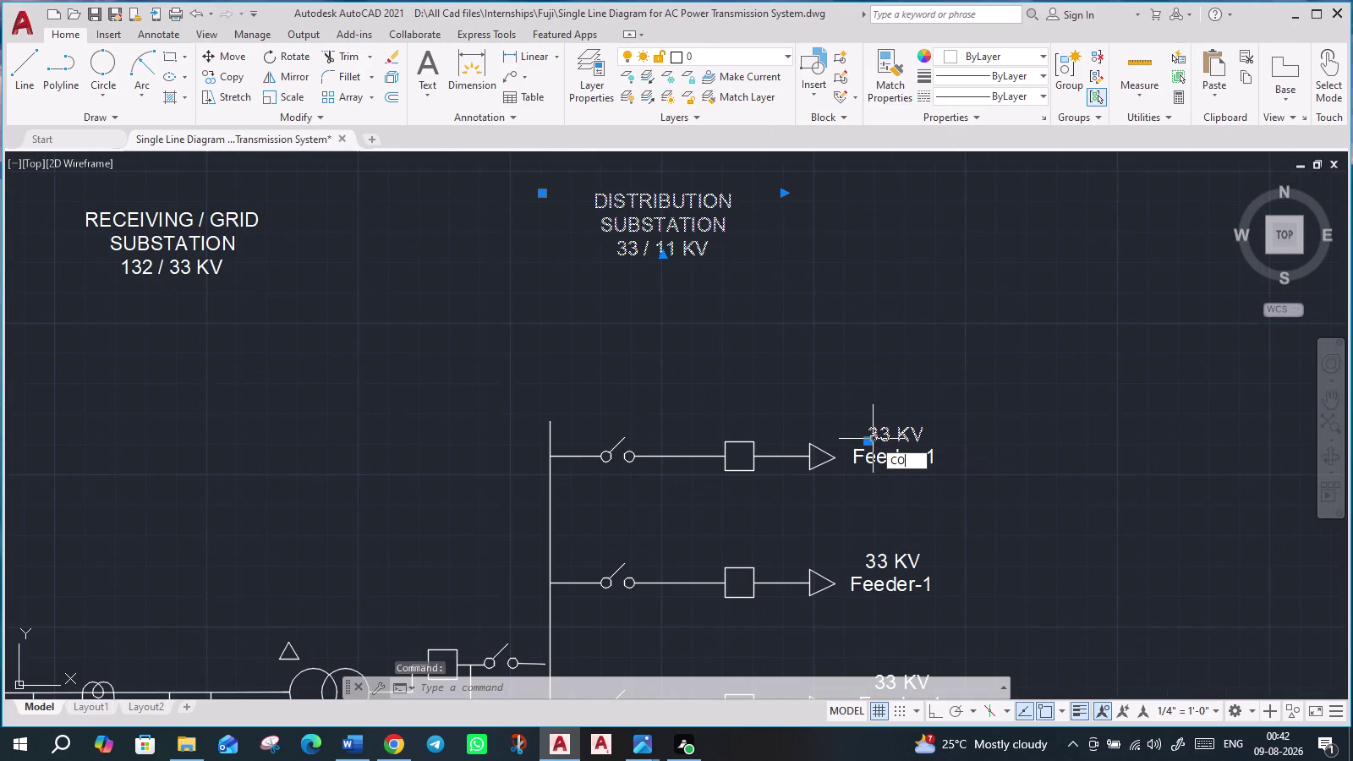
key(Return)
click(868, 441)
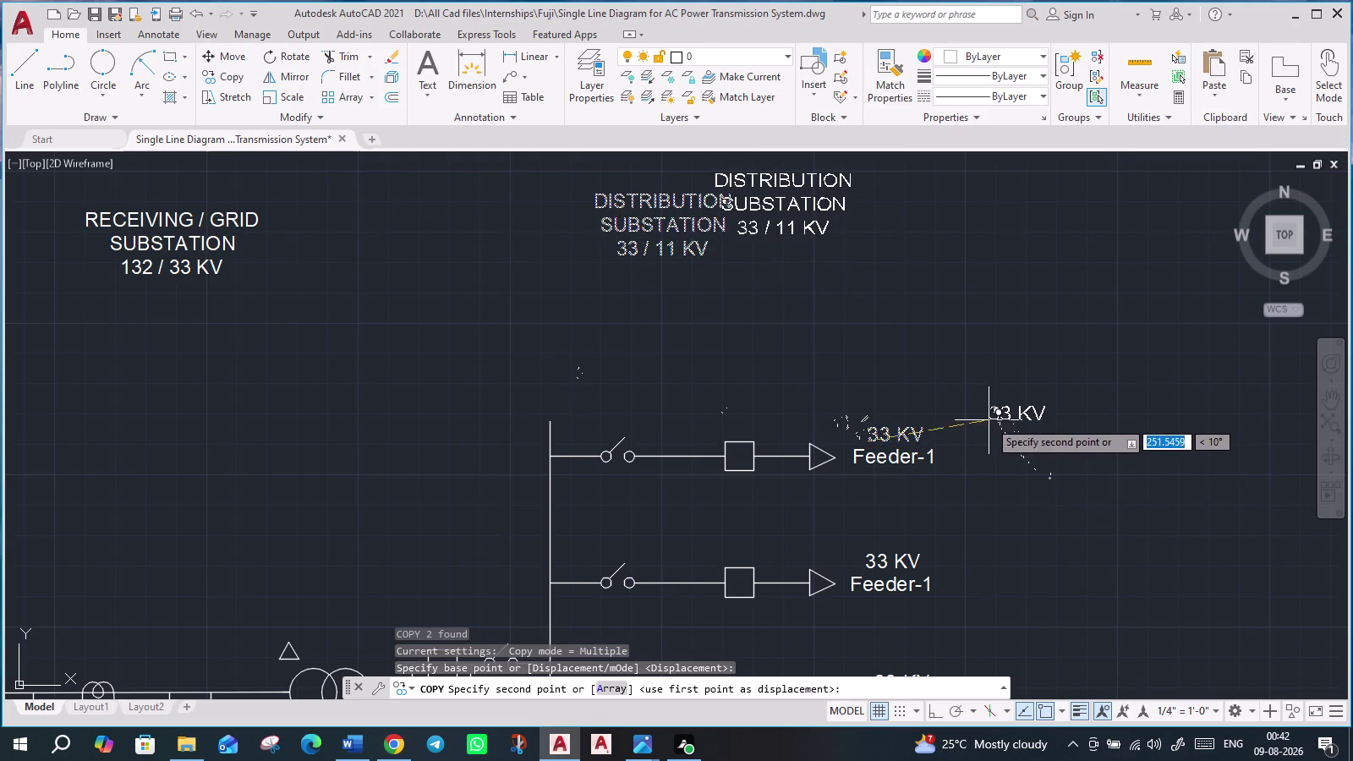
key(Escape)
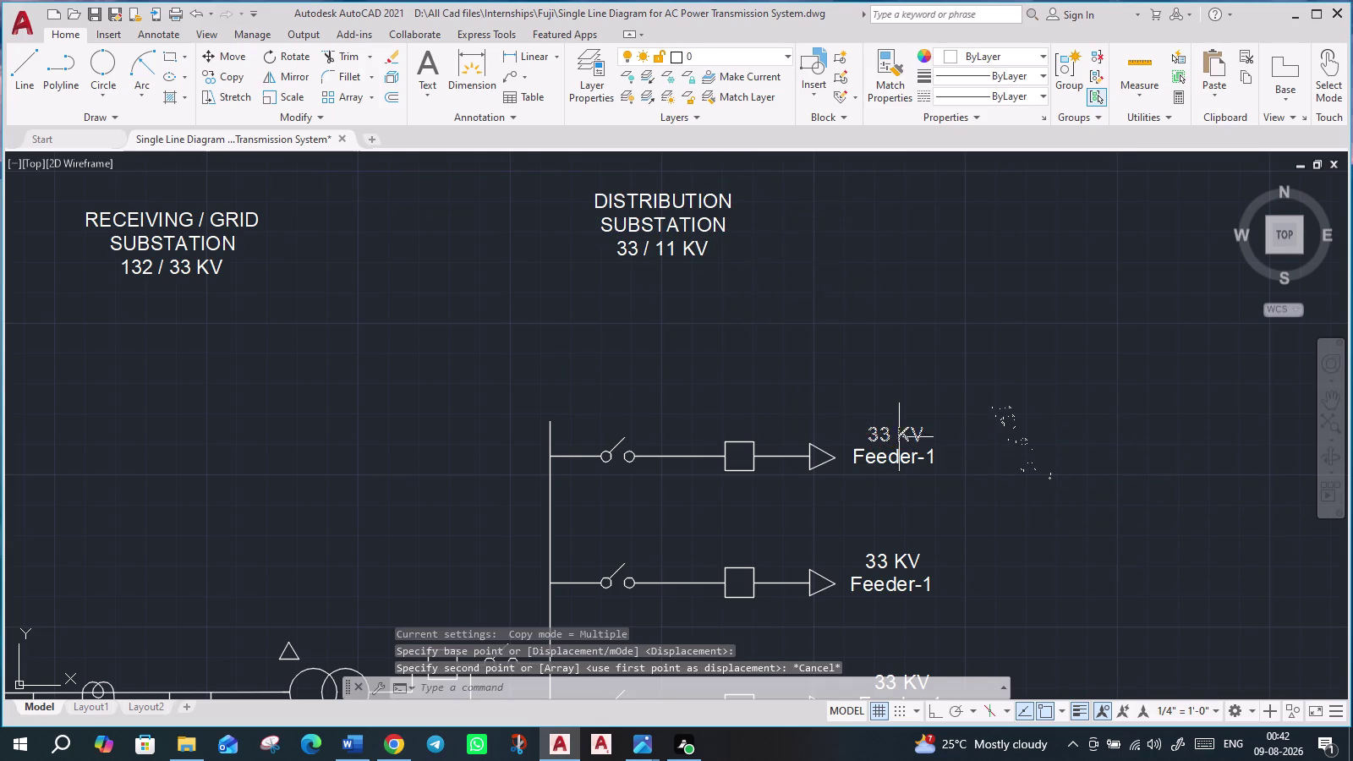
Copy the 33 KV label to just above the top of the vertical bus line.
click(872, 428)
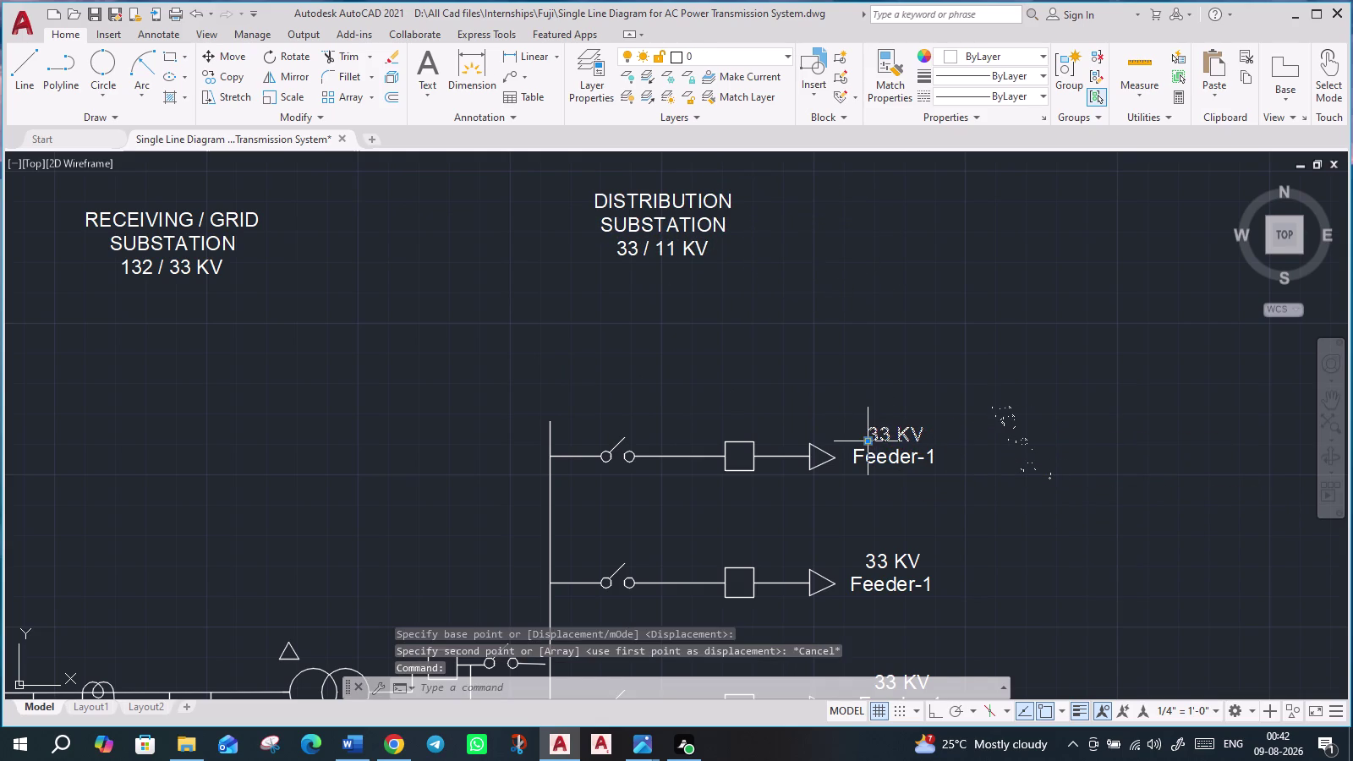
text(CO)
key(Return)
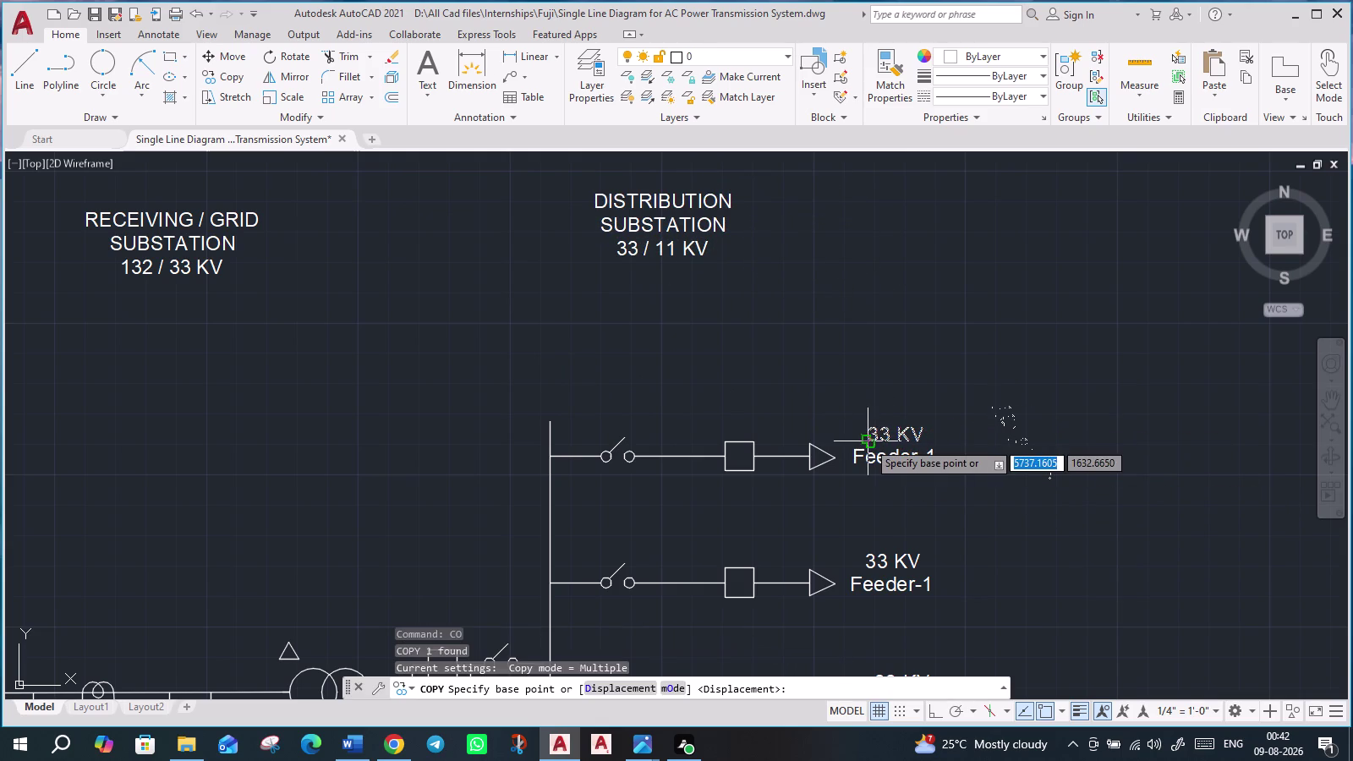
click(868, 441)
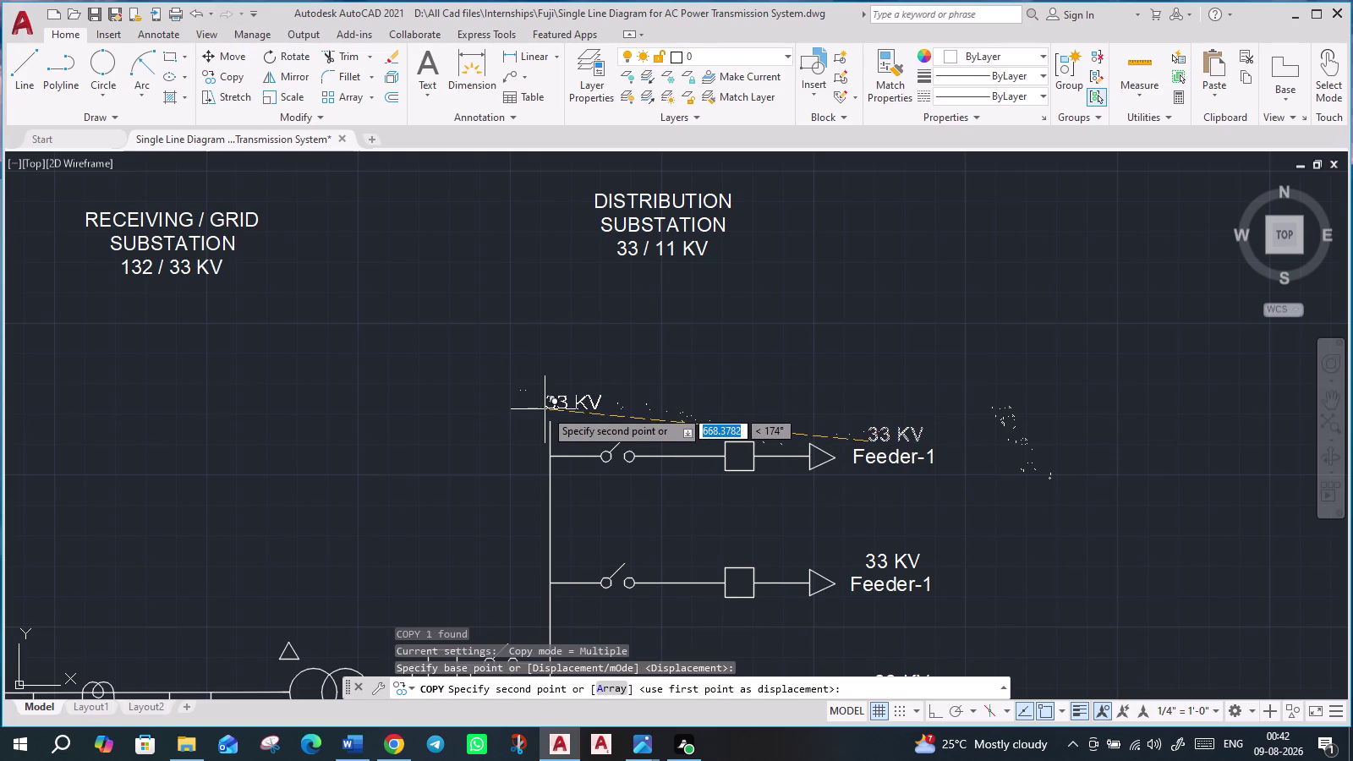
click(544, 409)
key(Escape)
key(Escape)
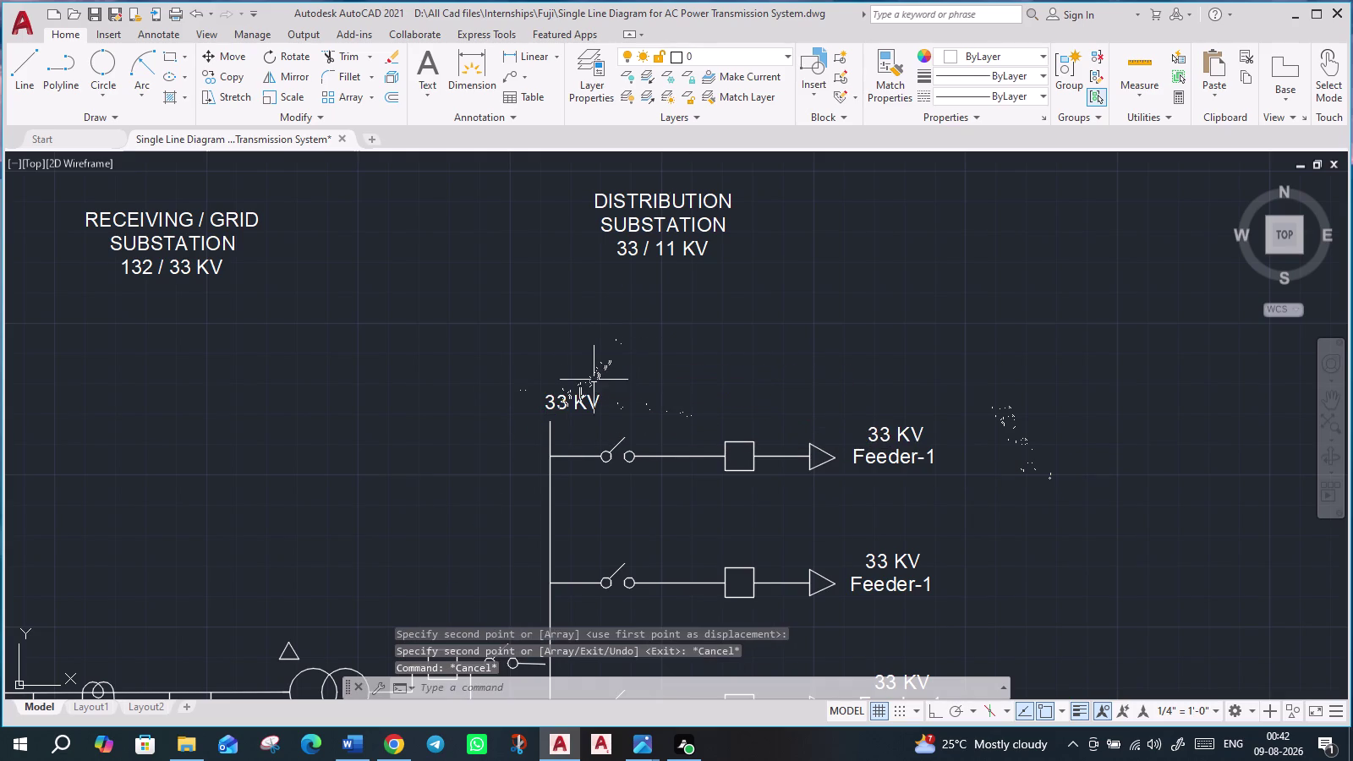
scroll(up, 3)
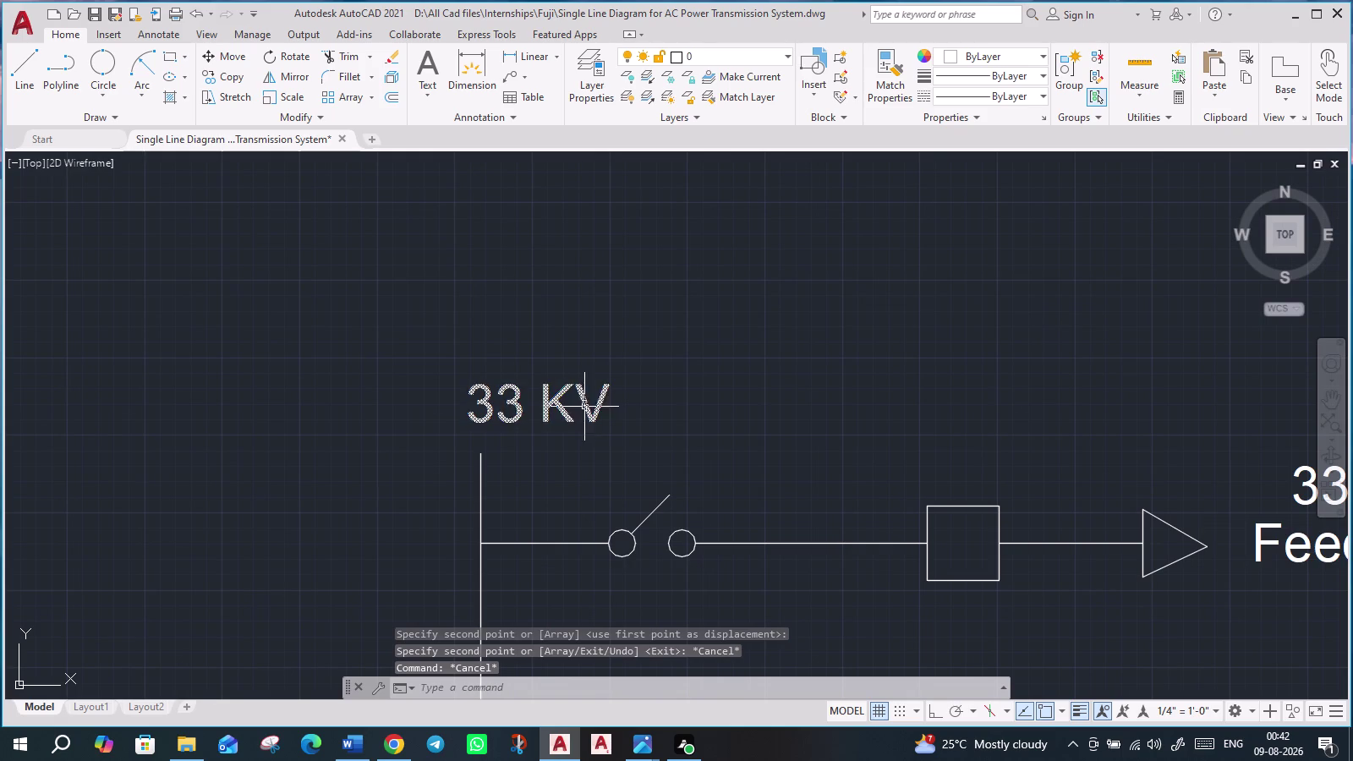
Append BUS to the copied label so it reads 33 KV BUS.
double_click(557, 395)
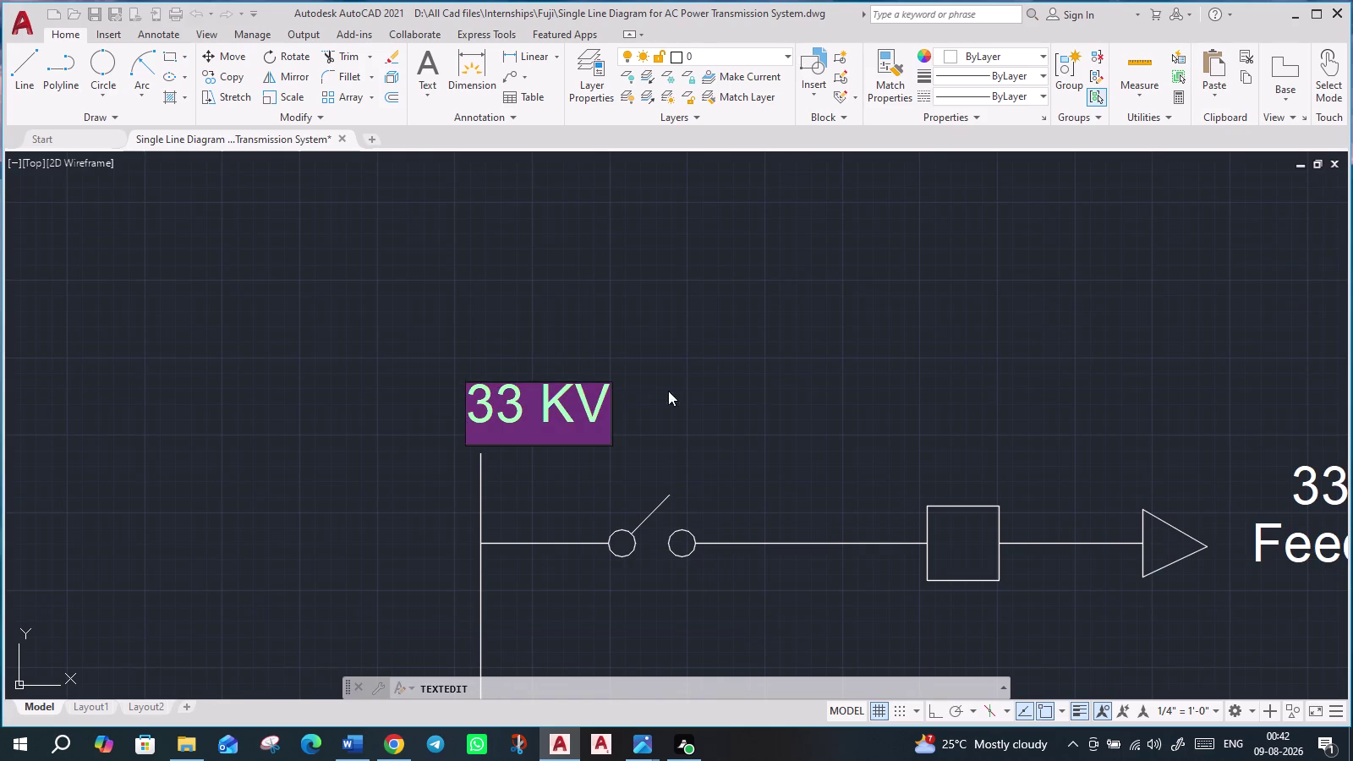
click(611, 402)
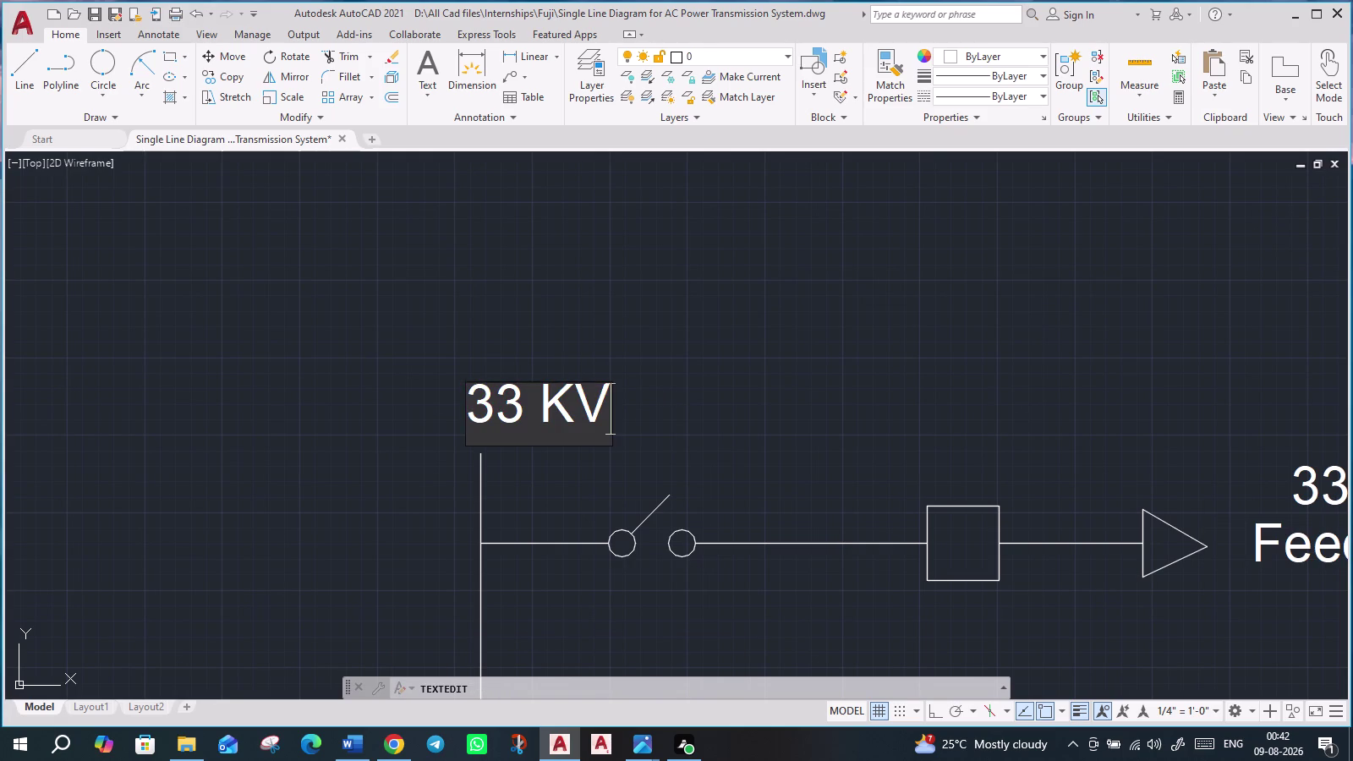
key(space)
text(B)
text(U)
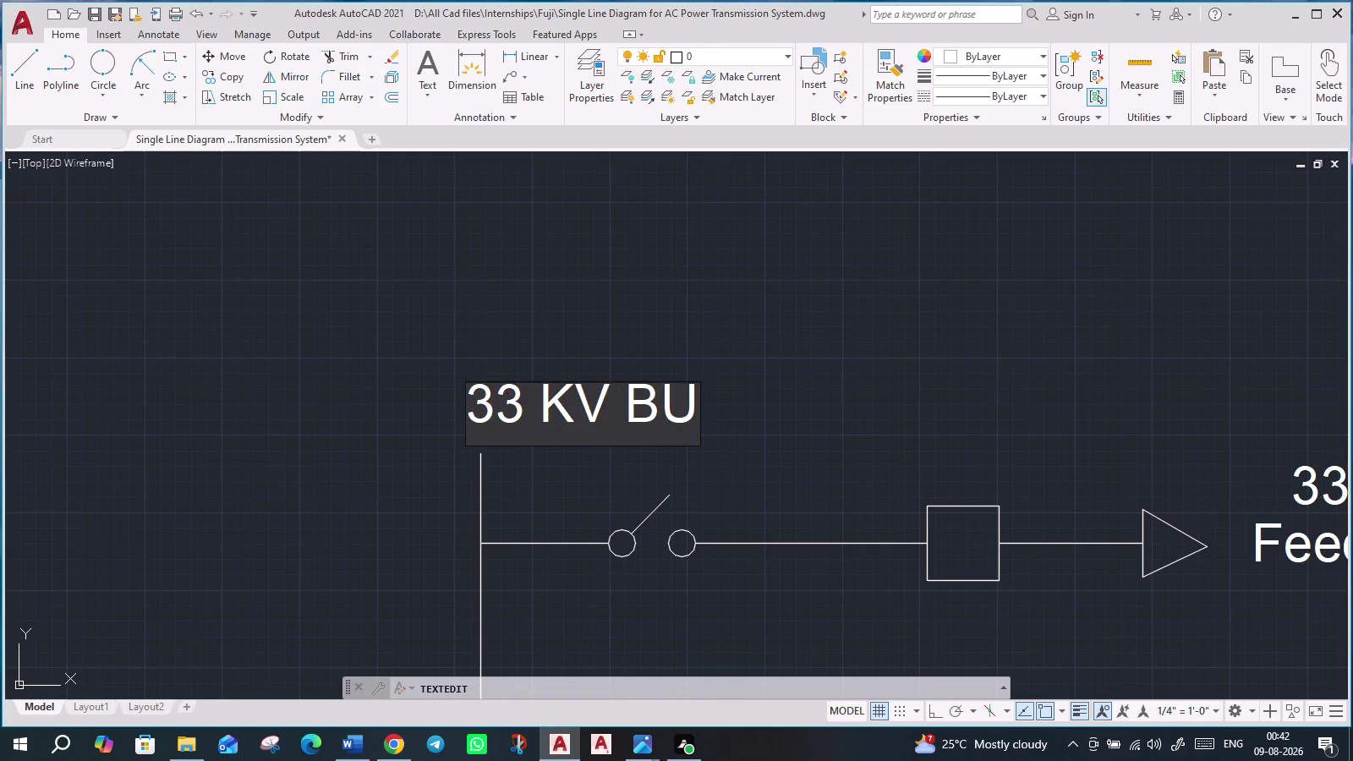
text(S)
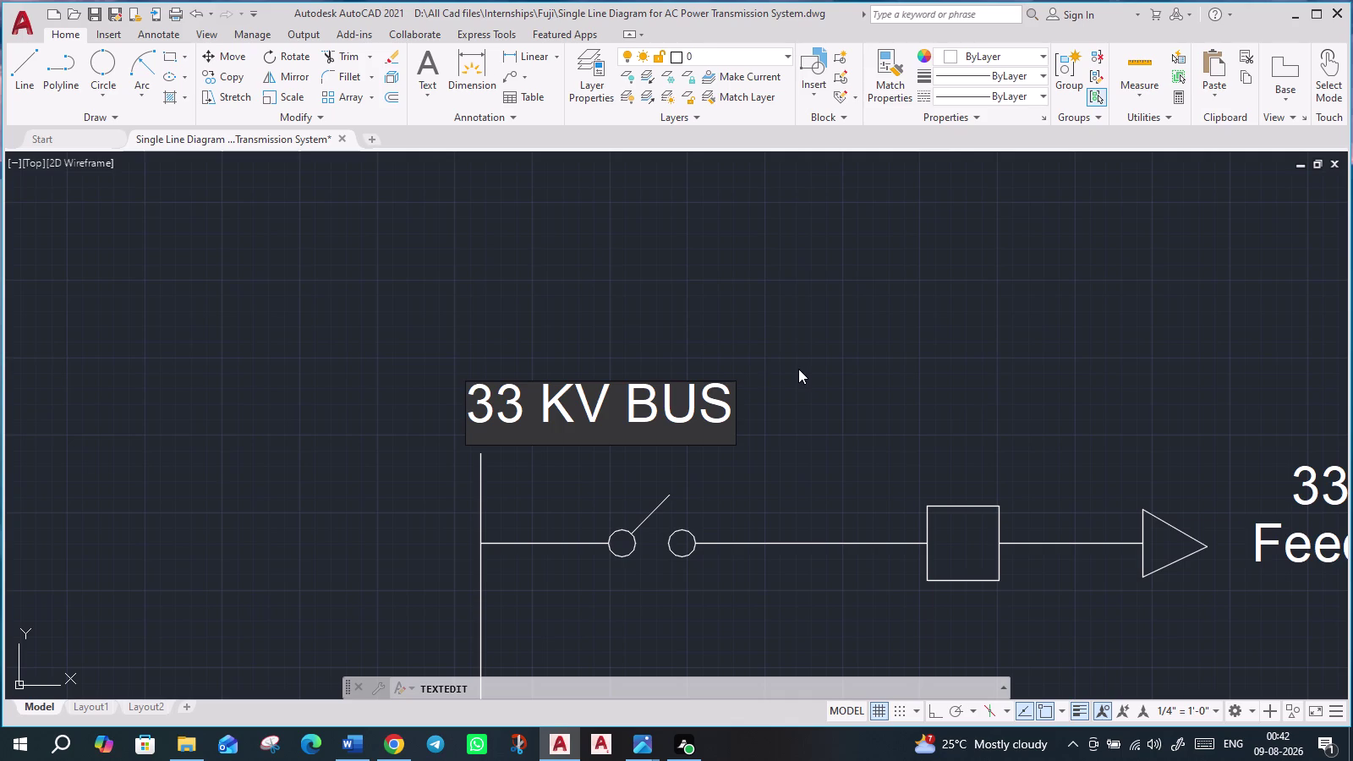
key(Return)
key(Return)
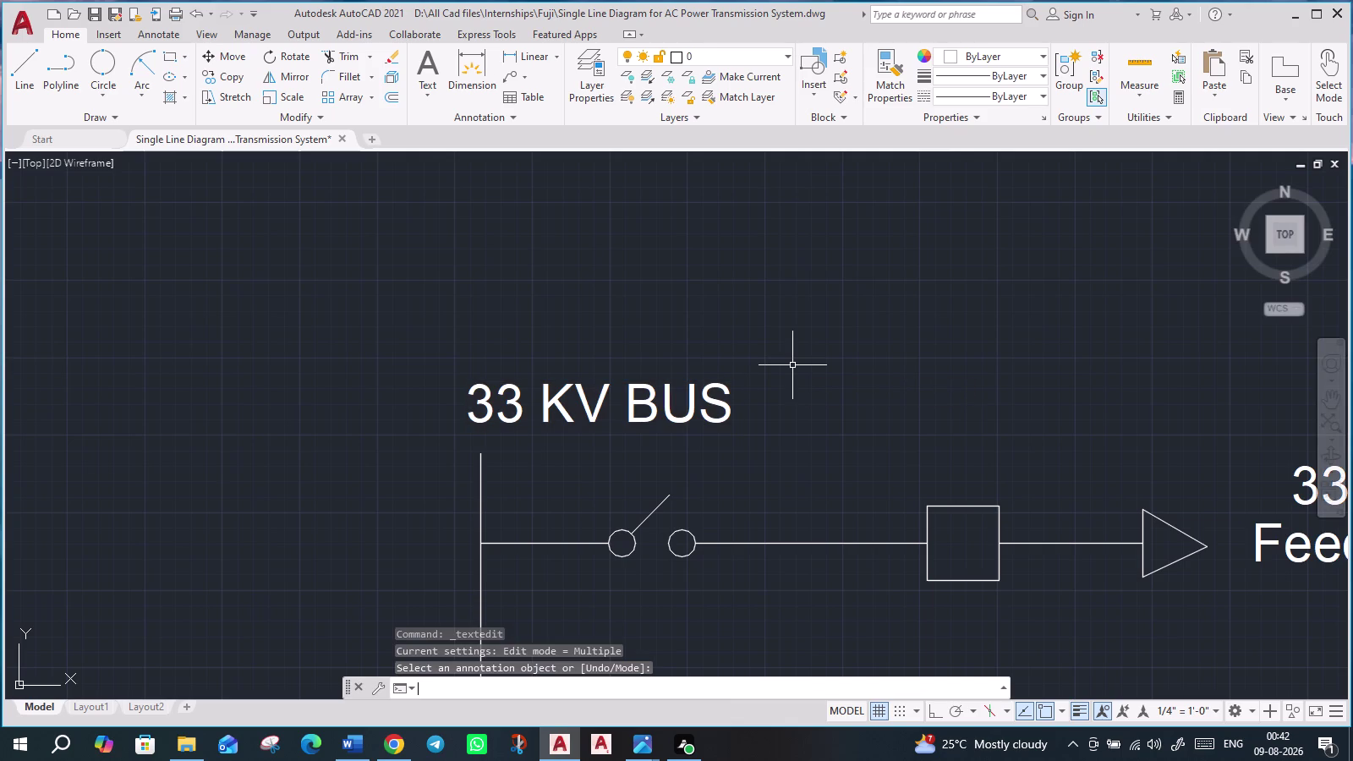
Bring the bus, feeders and transformer into view and select the 33 KV BUS label.
scroll(down, 3)
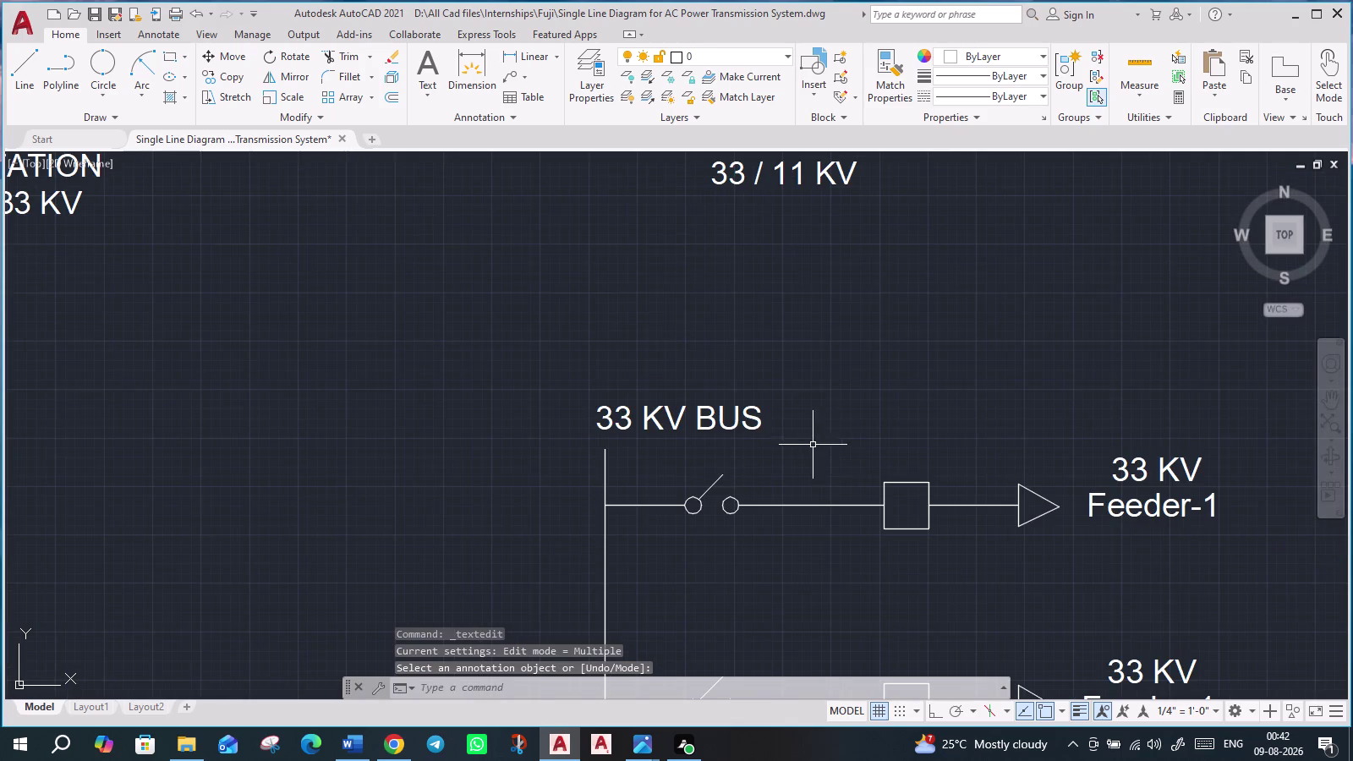
middle_drag(843, 564, 760, 454)
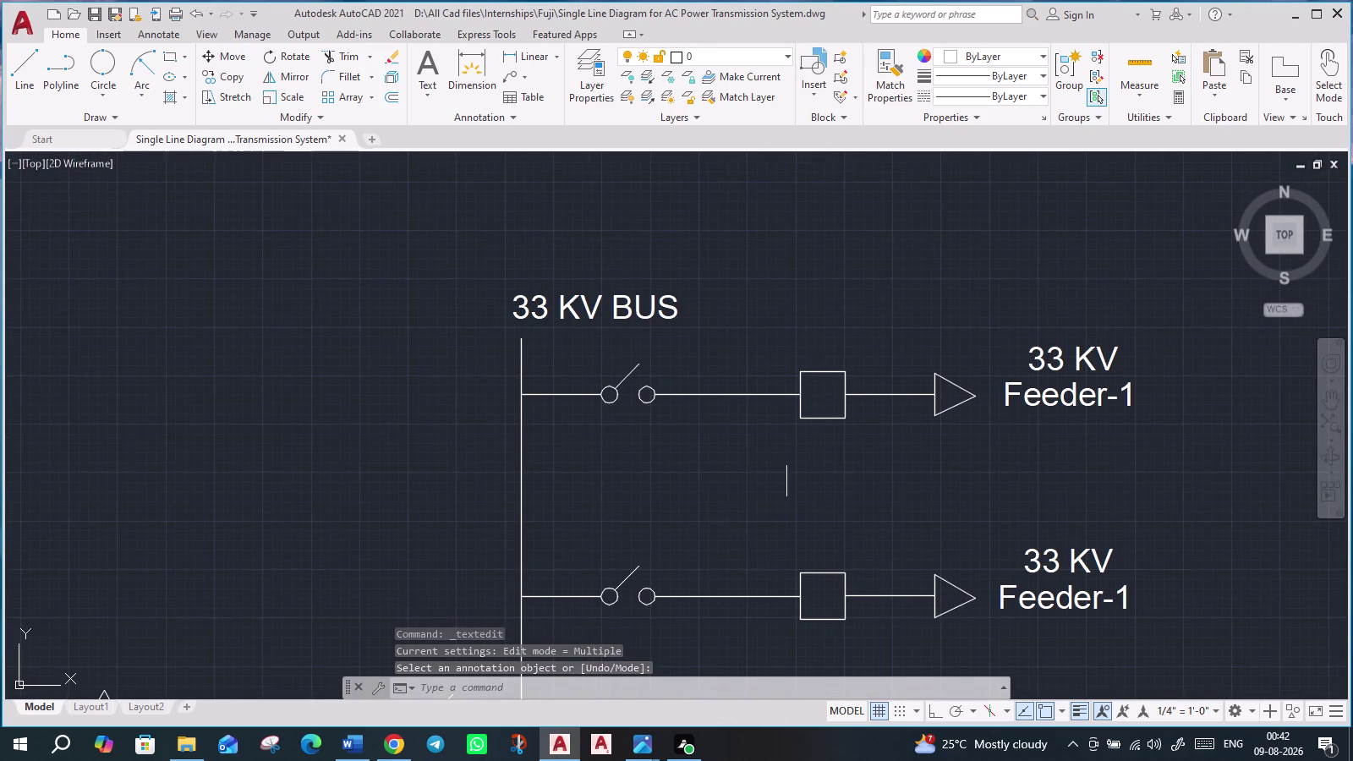
scroll(down, 3)
middle_drag(1088, 550, 999, 482)
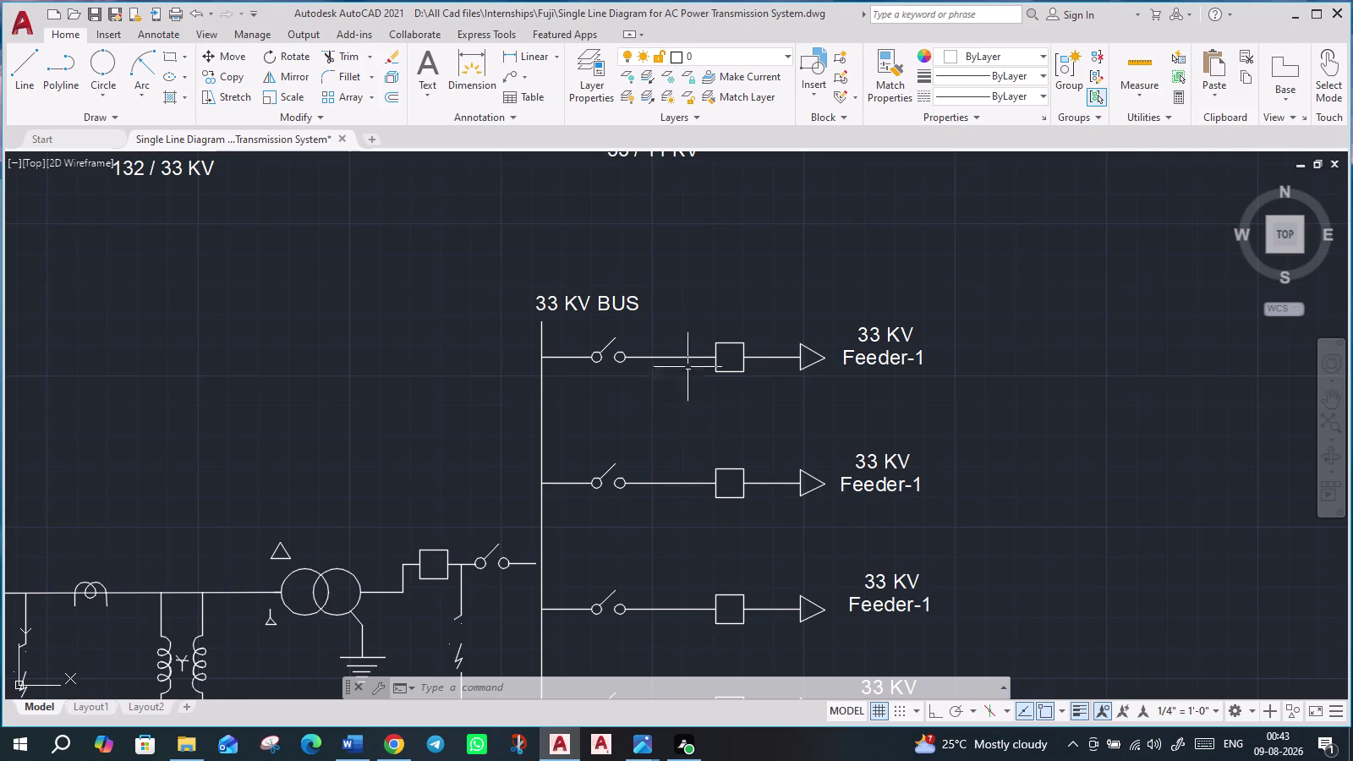
click(616, 307)
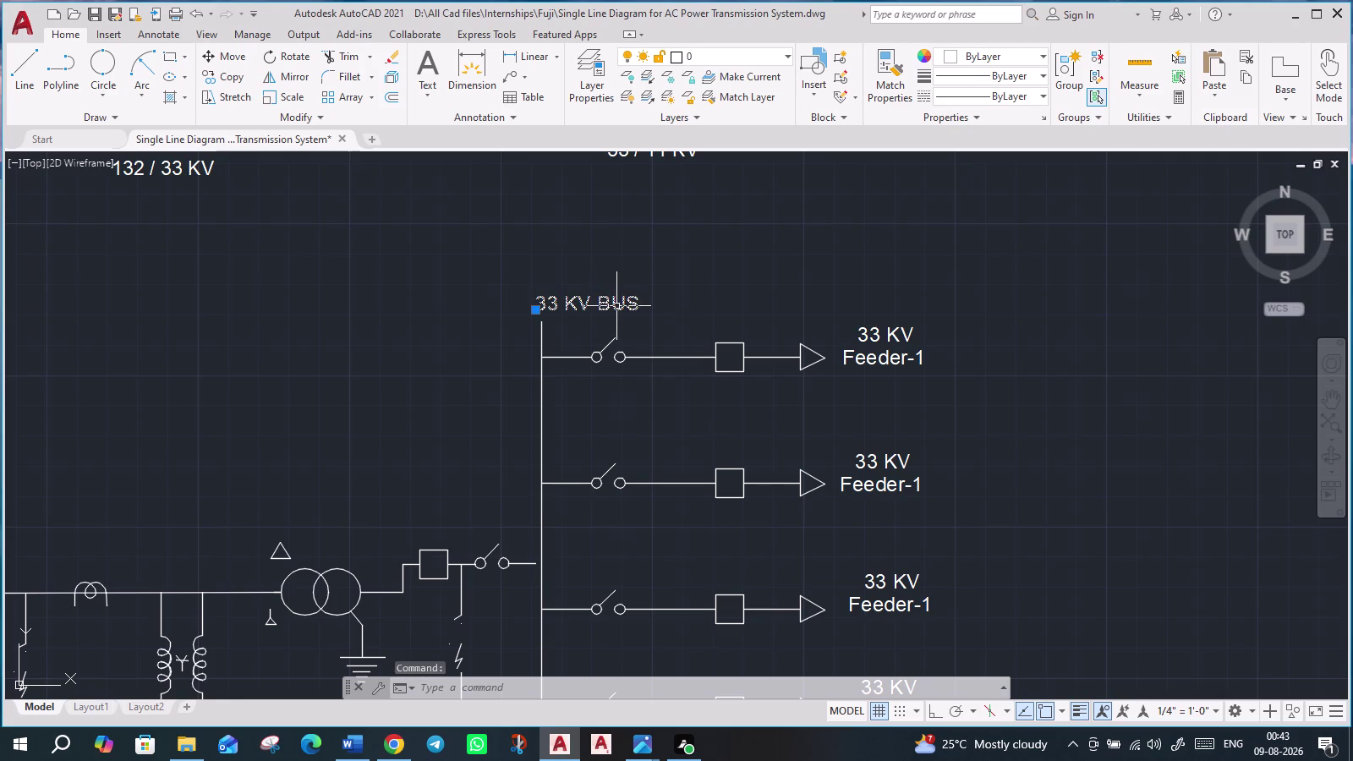
Copy the 33 KV BUS label onto the first feeder's breaker box.
text(C)
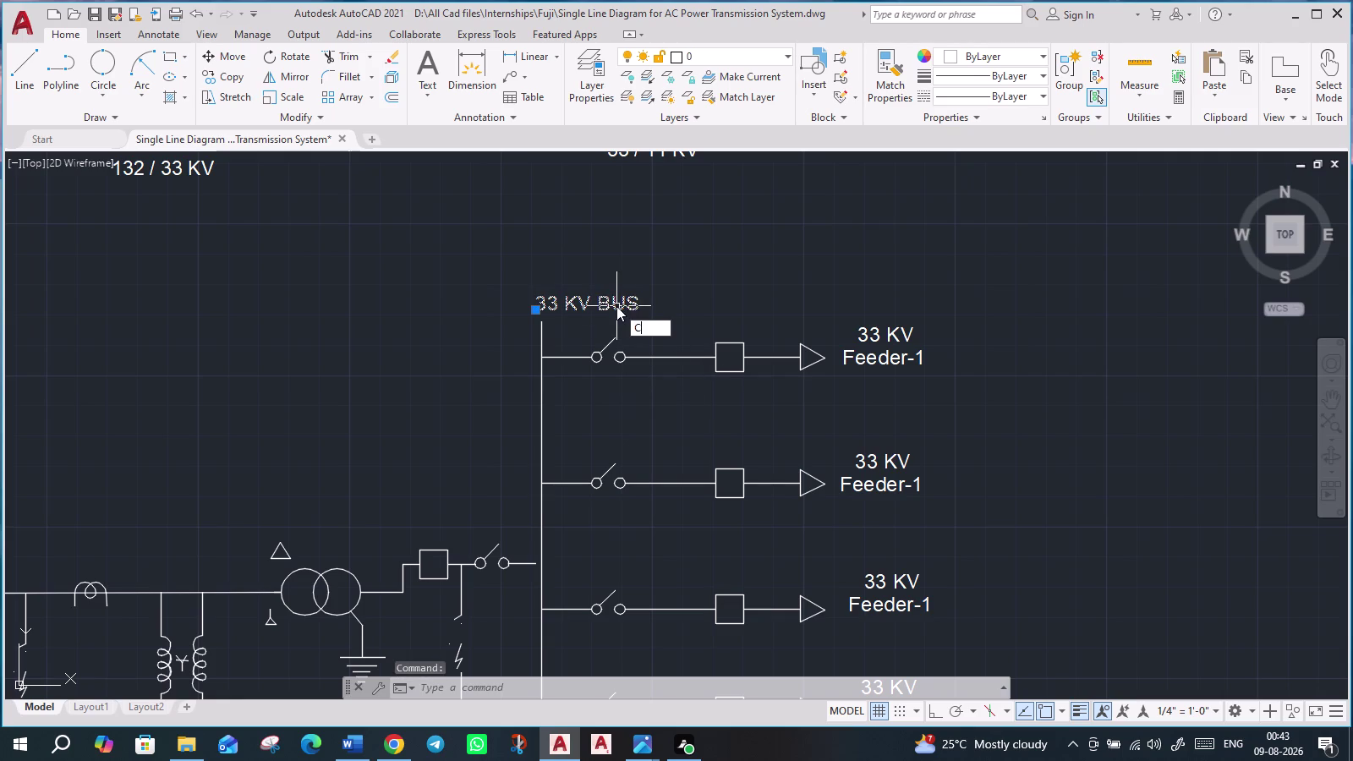
text(O)
key(Return)
click(617, 306)
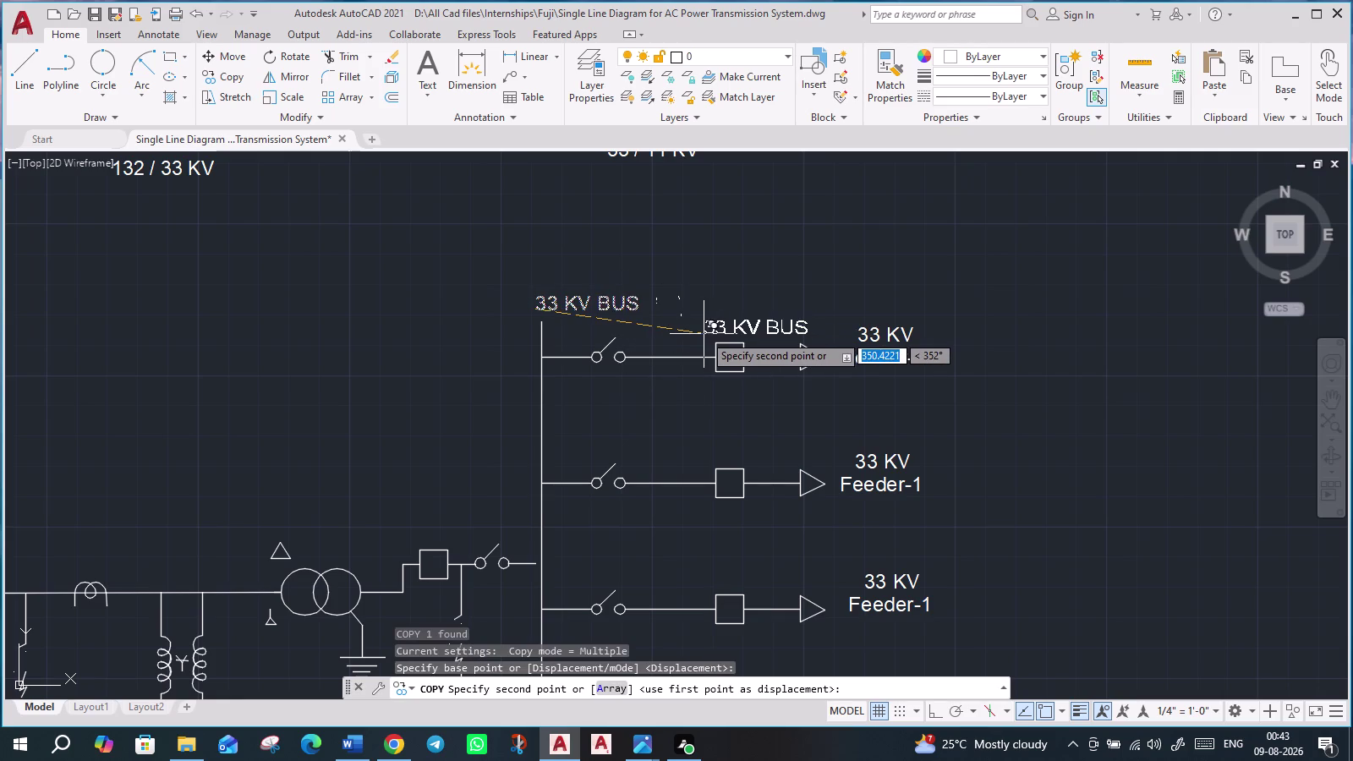
click(711, 334)
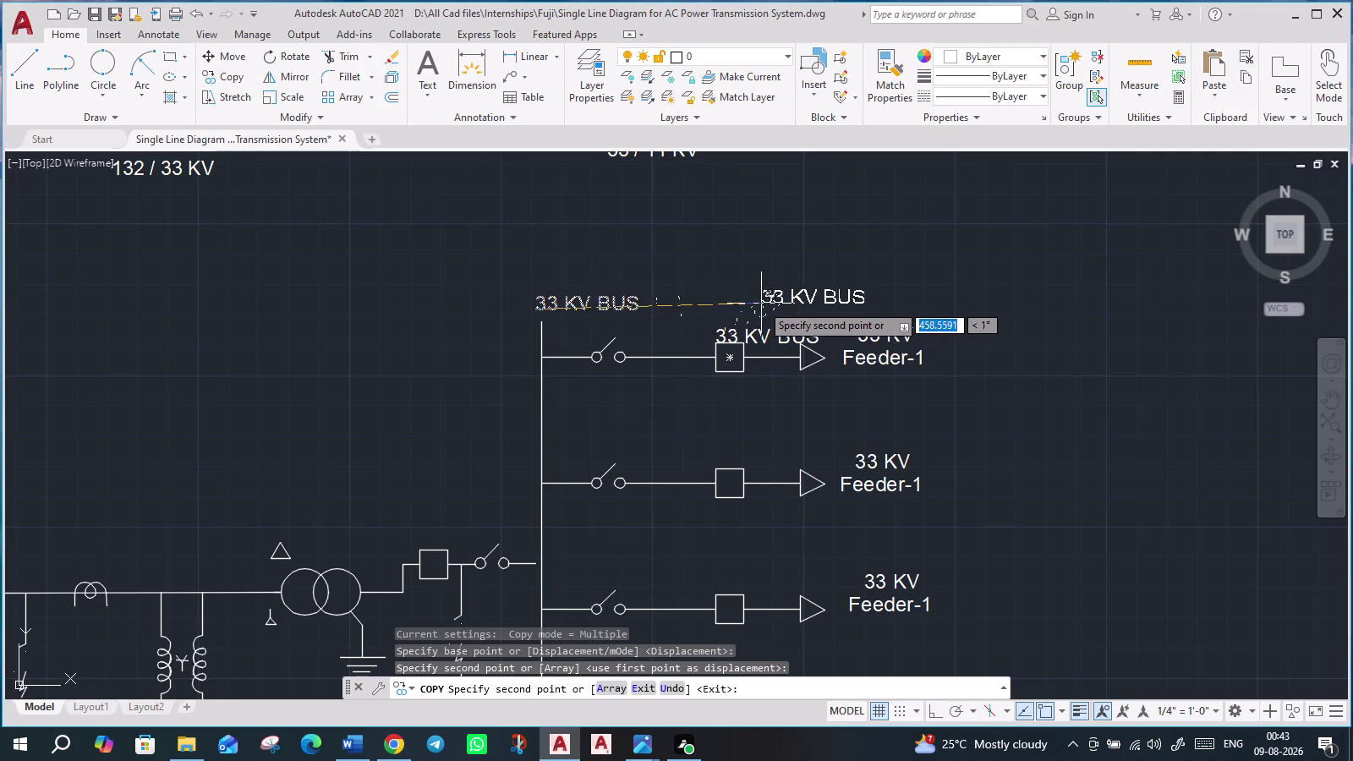
key(Escape)
key(Escape)
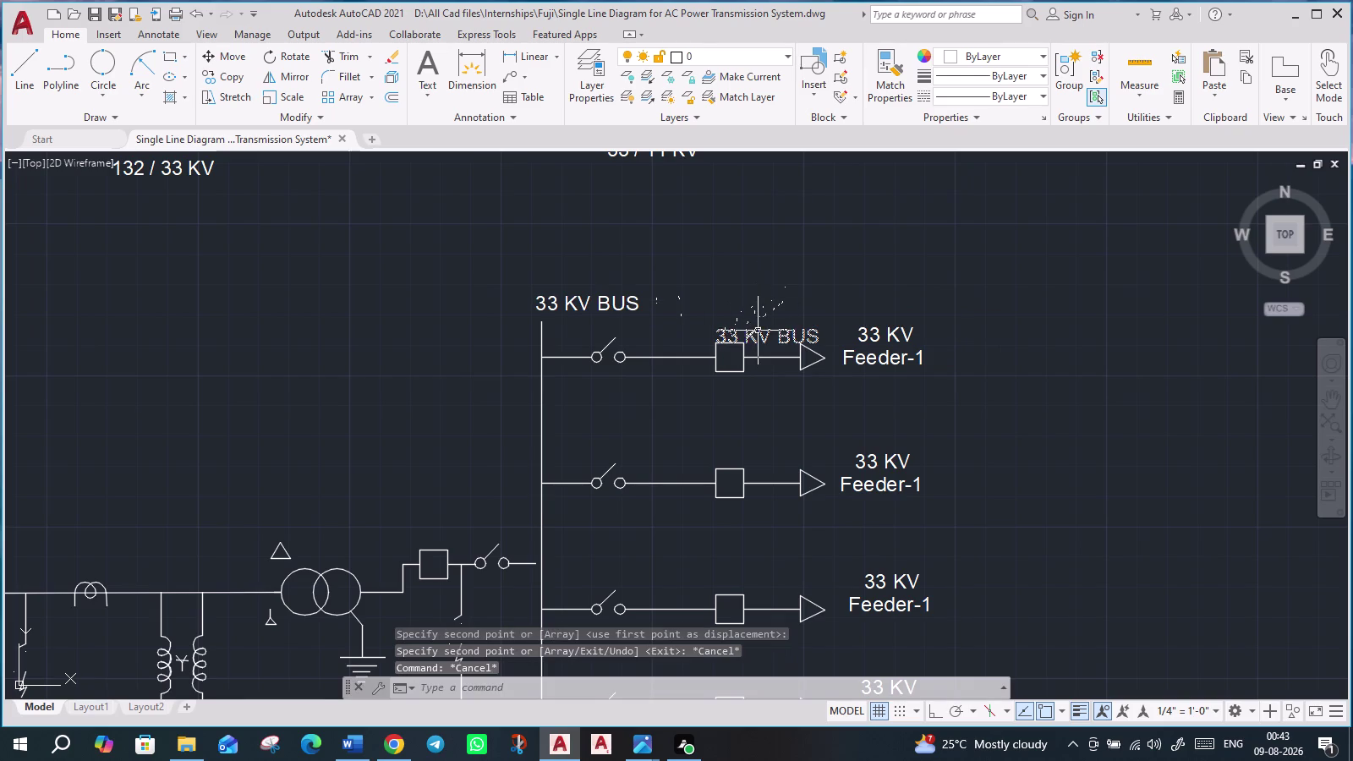
scroll(up, 3)
Retype the copied label on the first feeder's breaker as CB-5.
triple_click(742, 335)
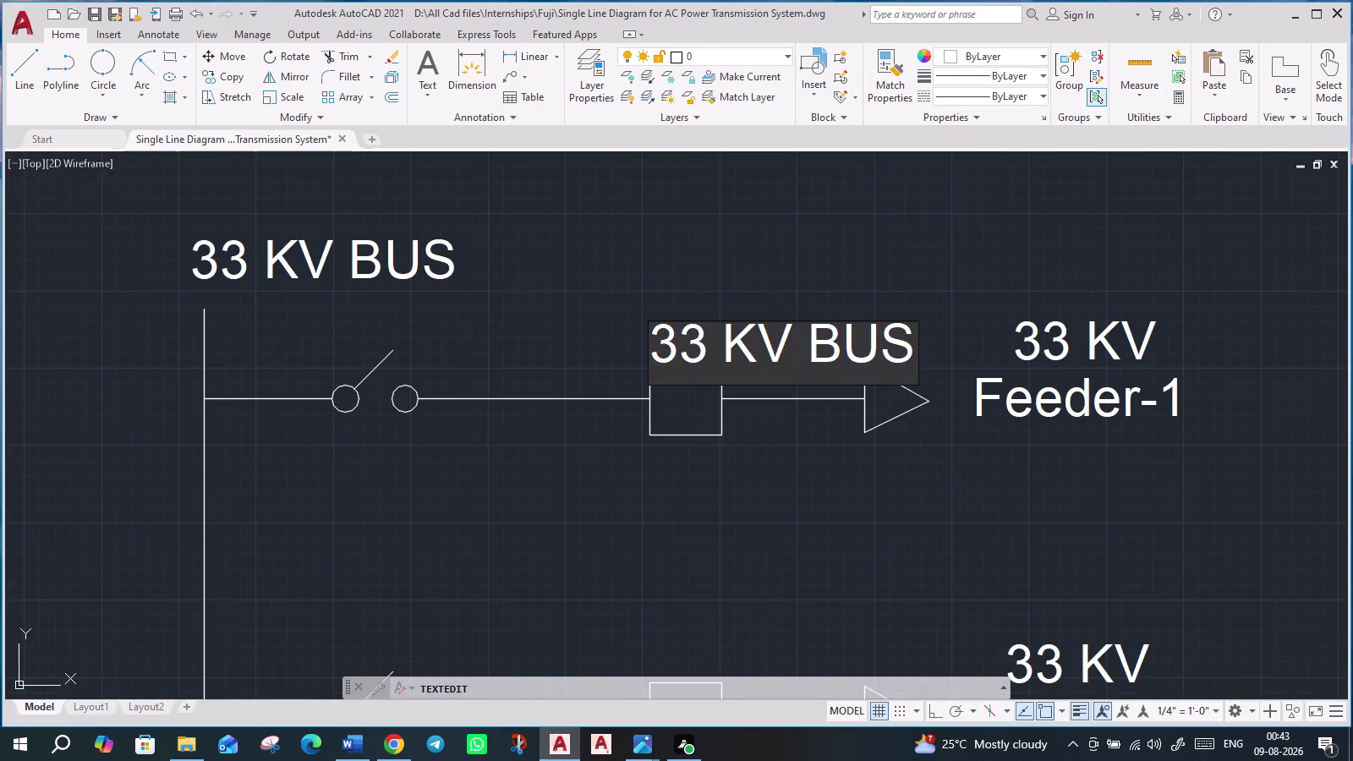
key(c)
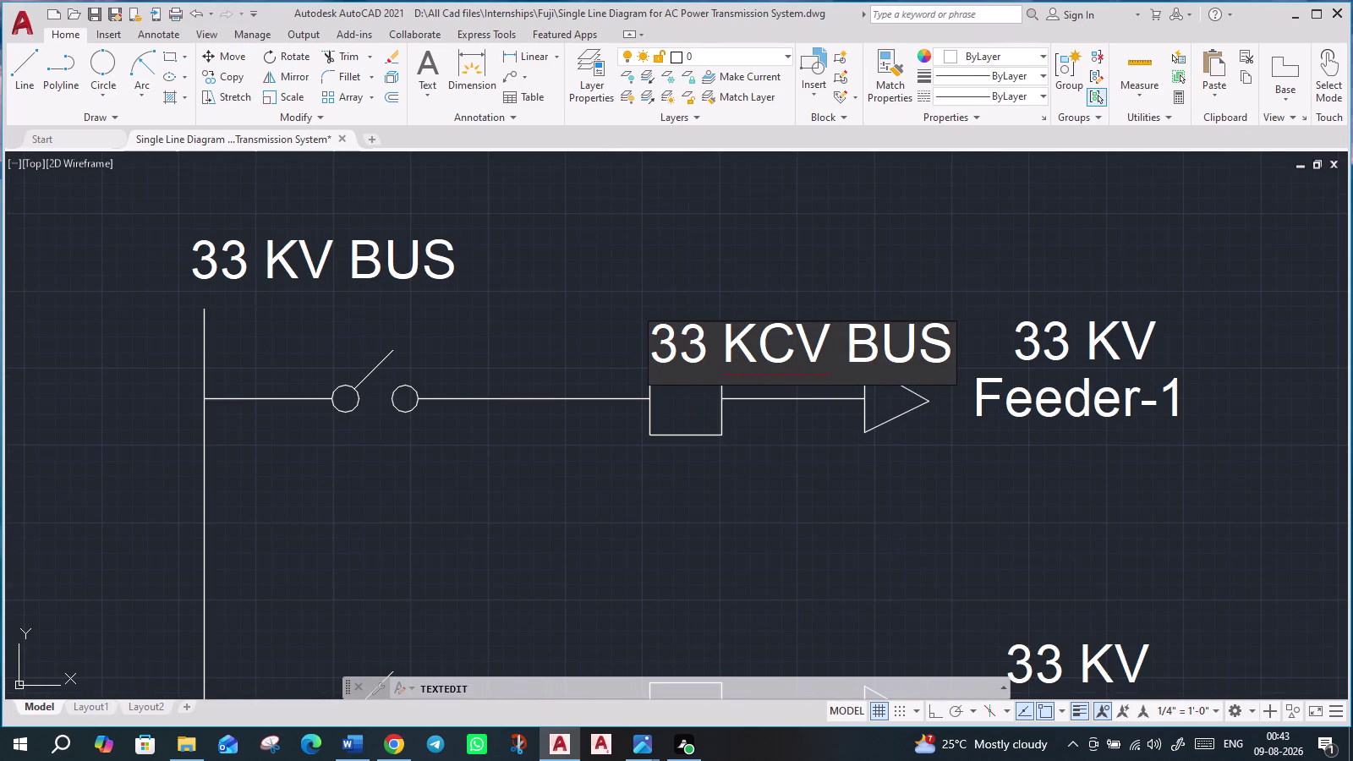
drag(949, 350, 721, 342)
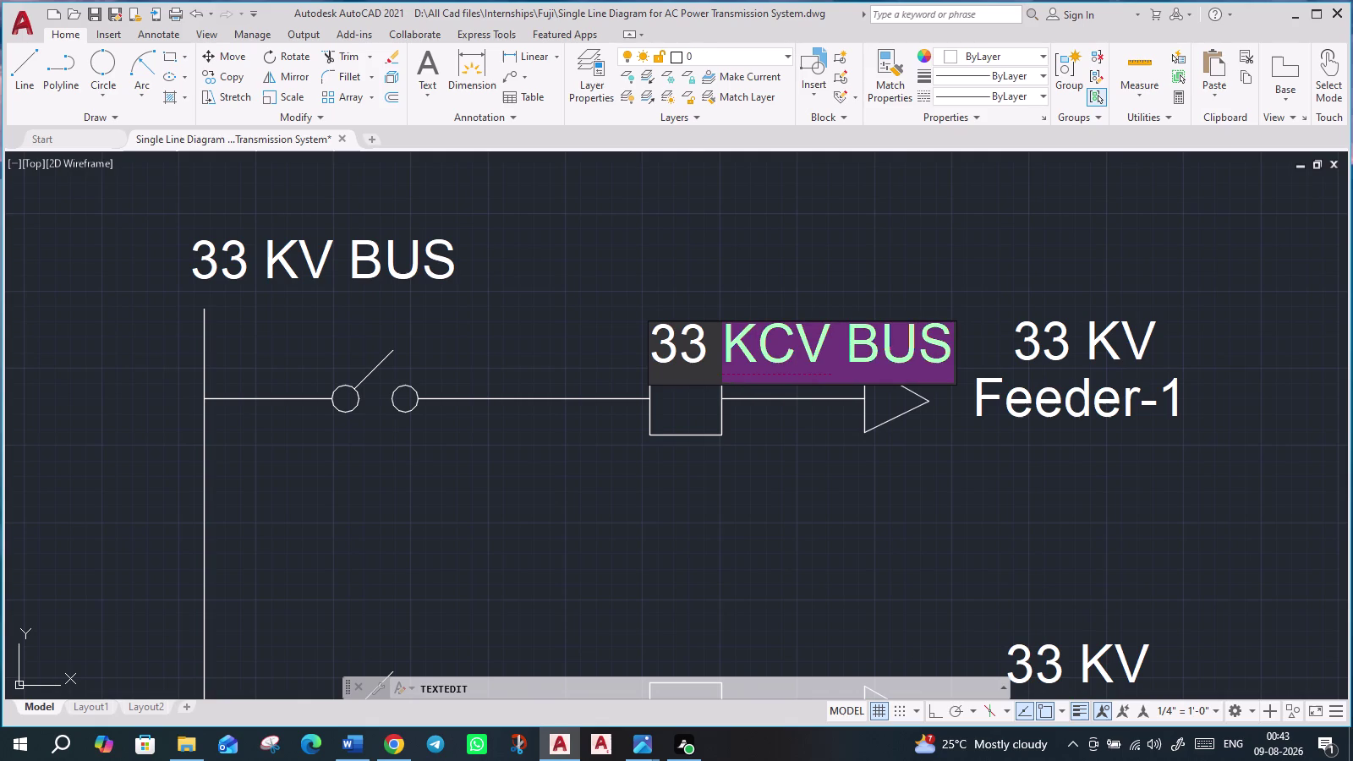
drag(721, 342, 655, 350)
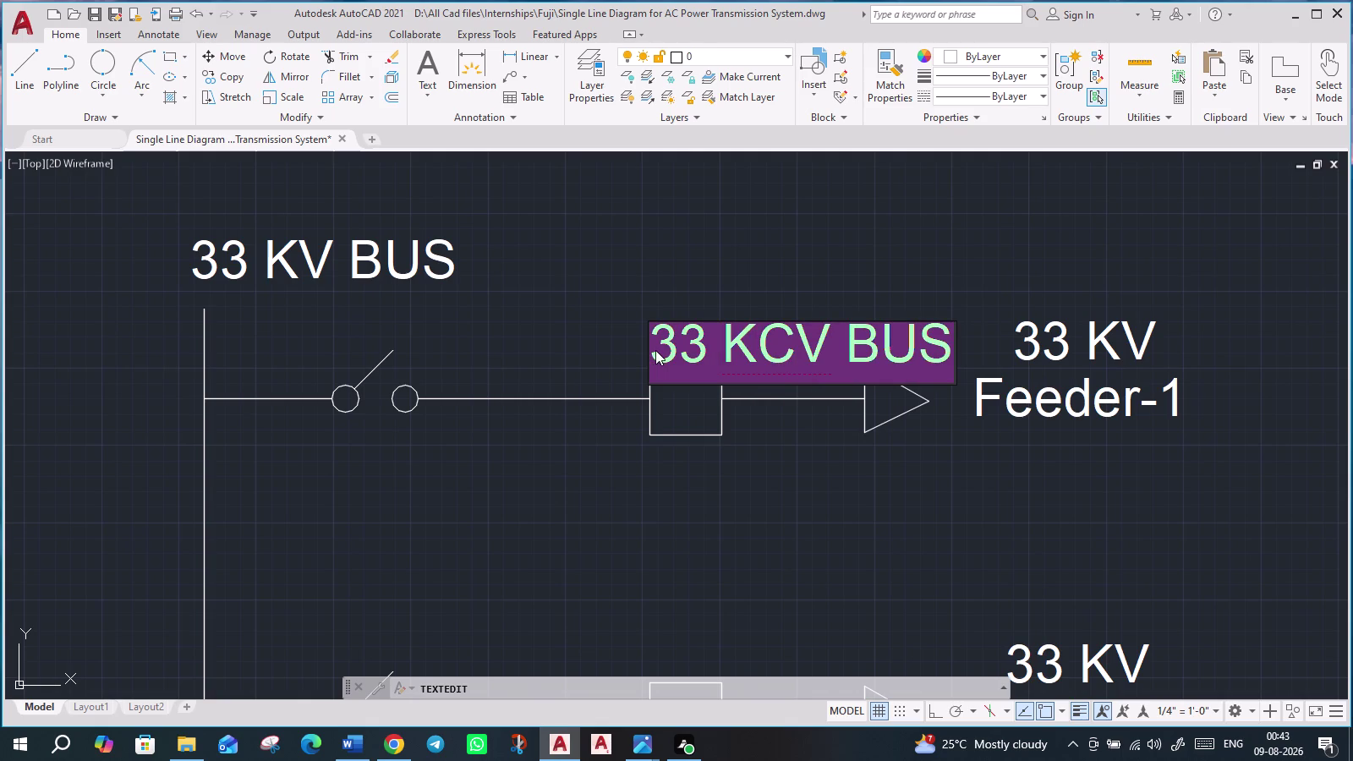
key(c)
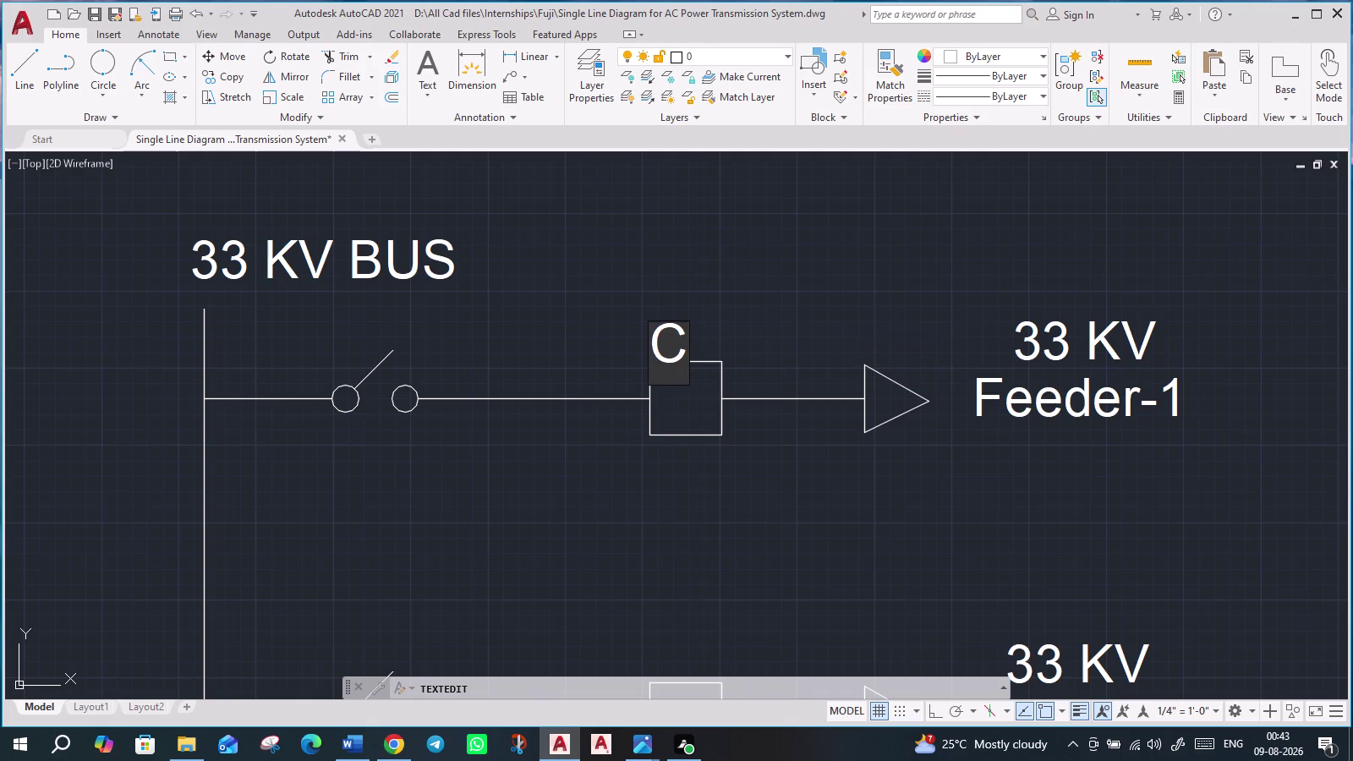
key(b)
key(minus)
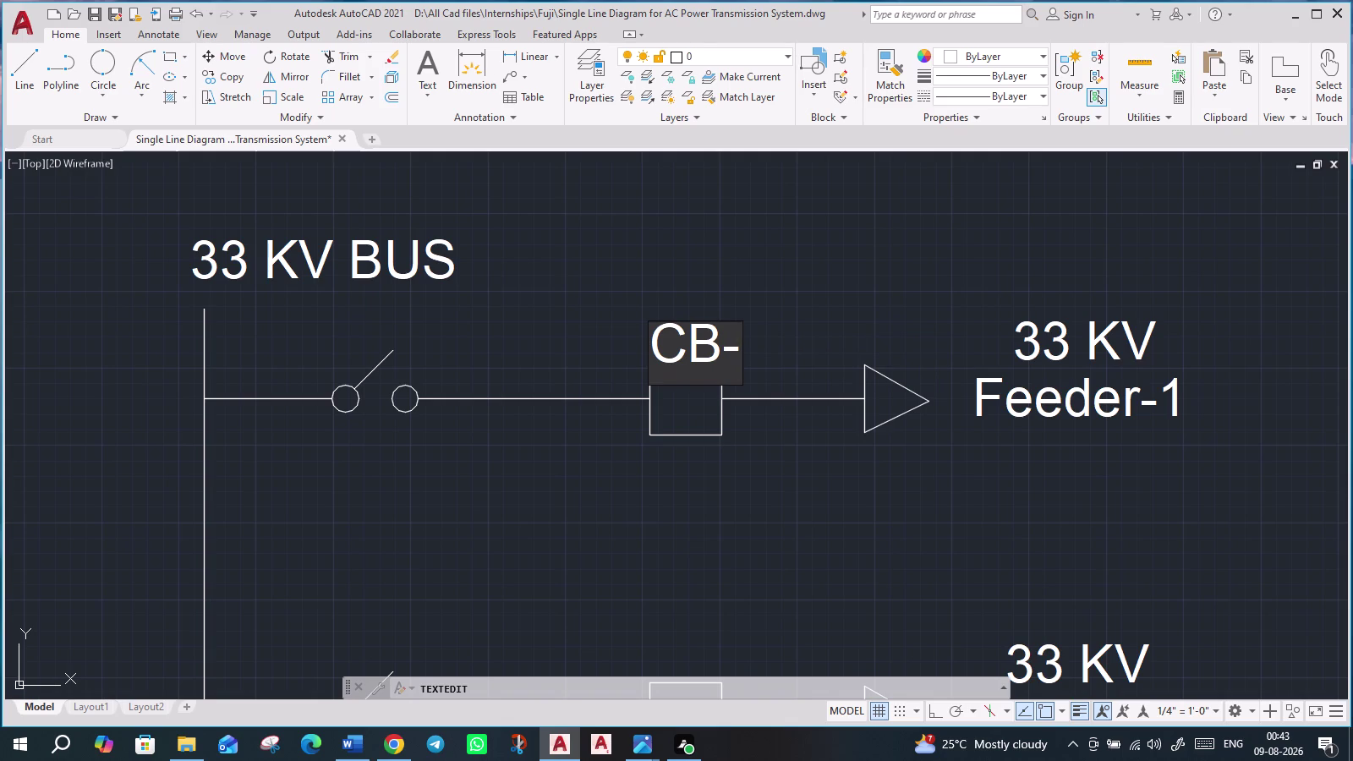
key(5)
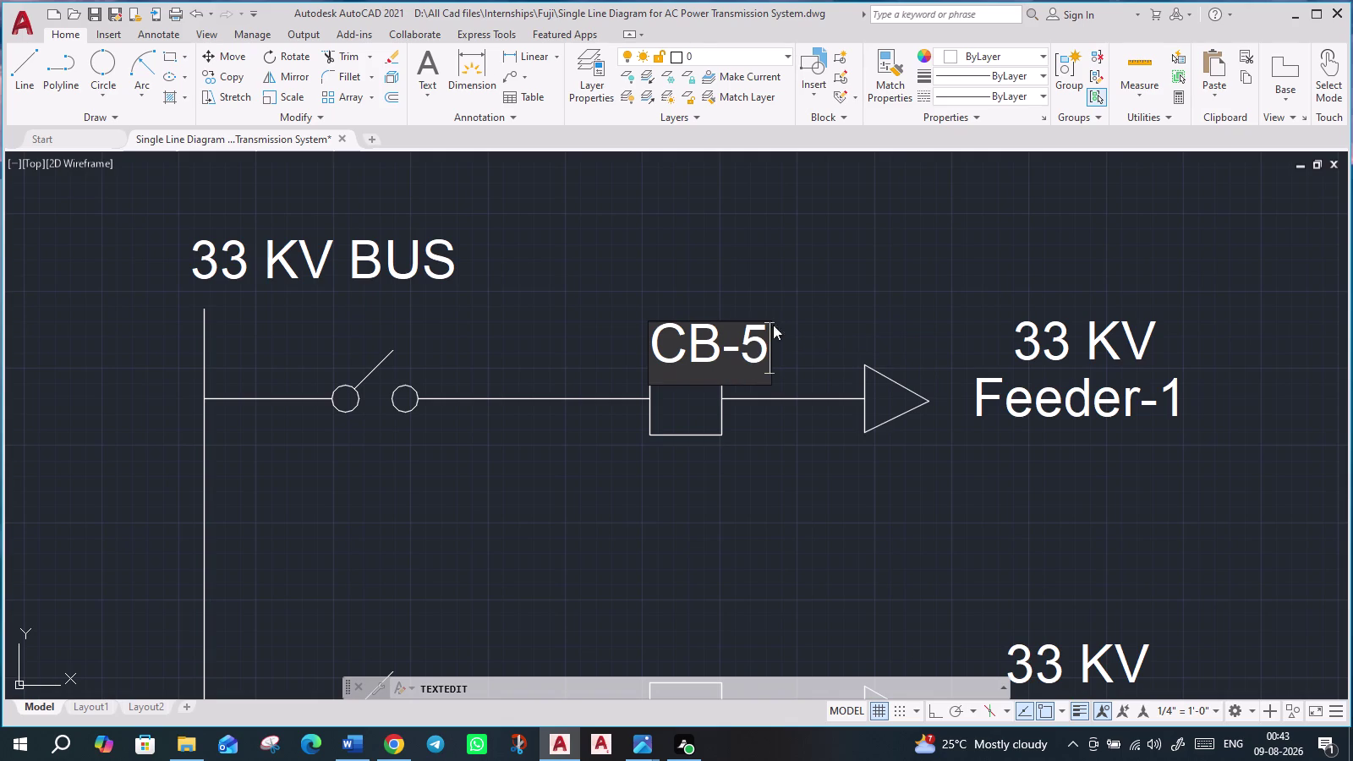
key(Return)
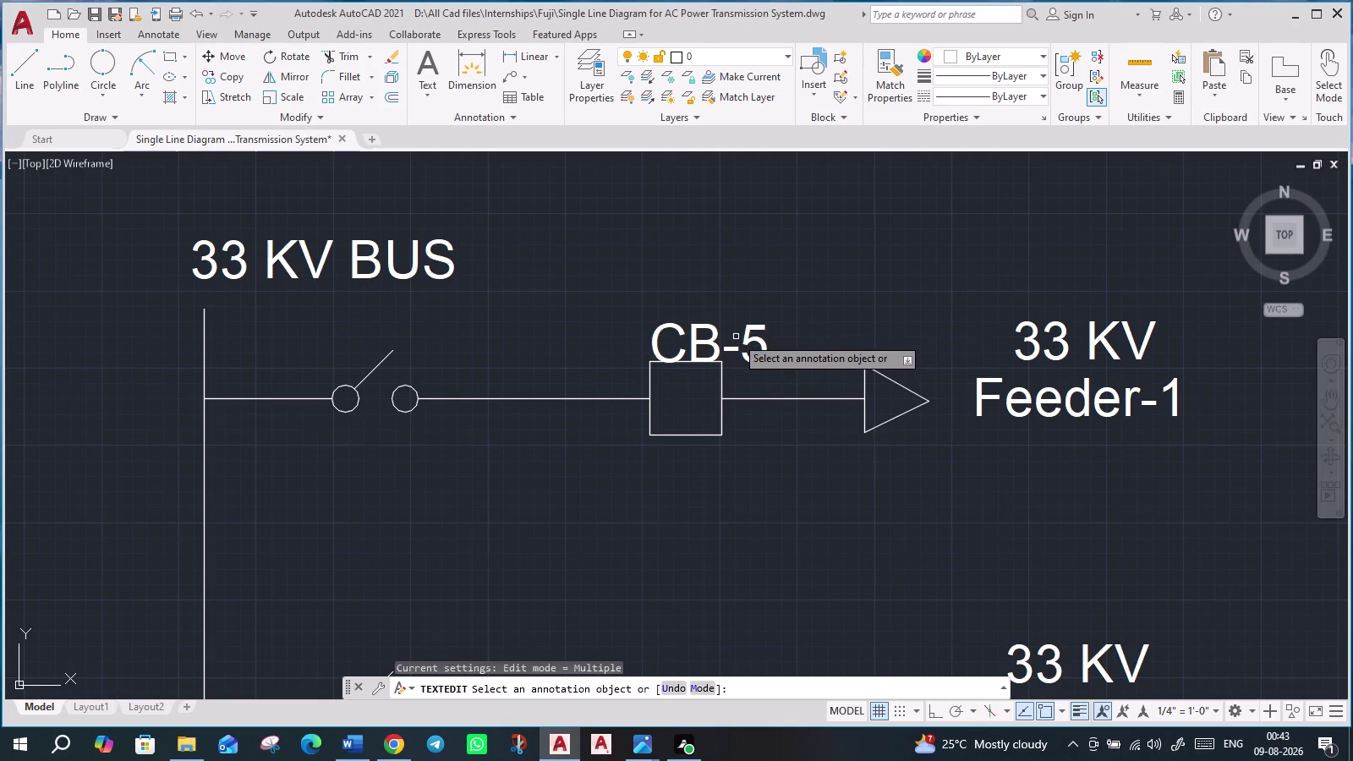
Exit text editing and select the CB-5 label.
click(750, 333)
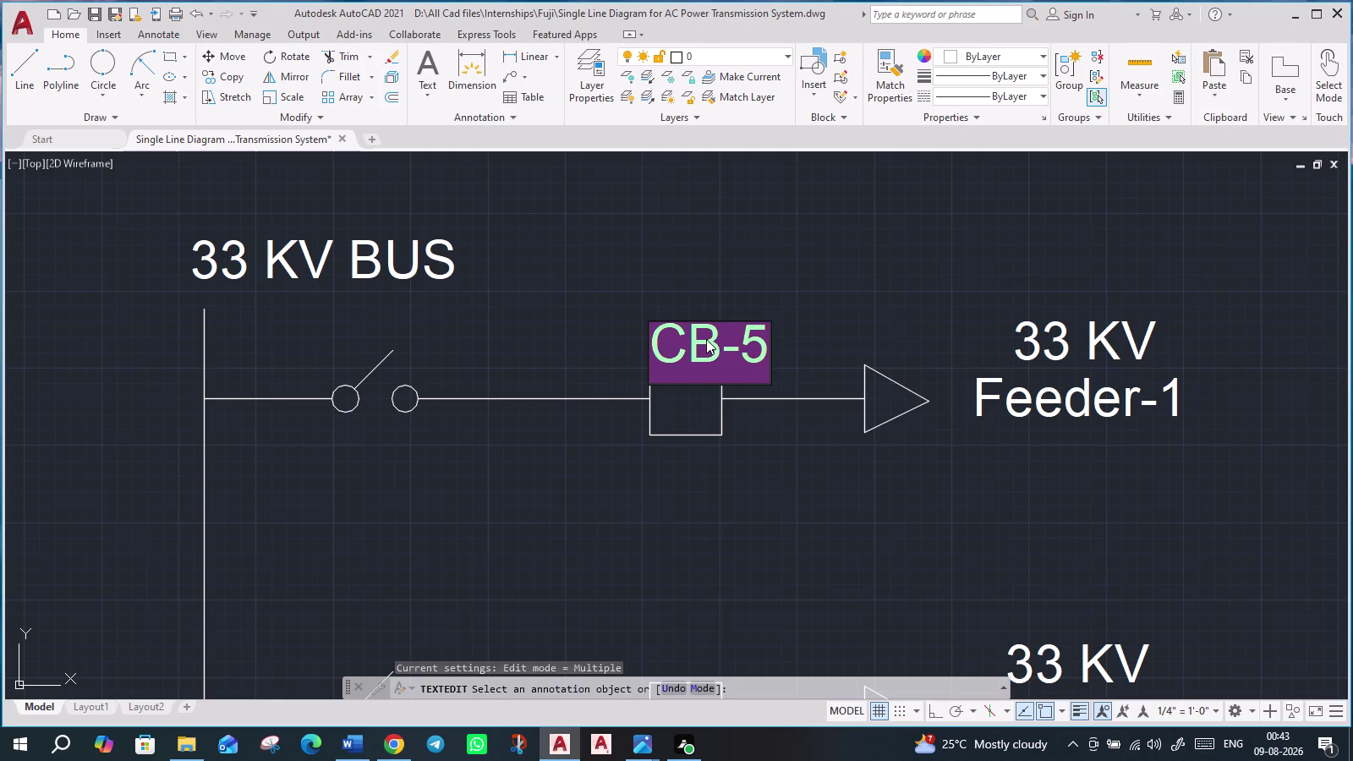
key(Escape)
key(Escape)
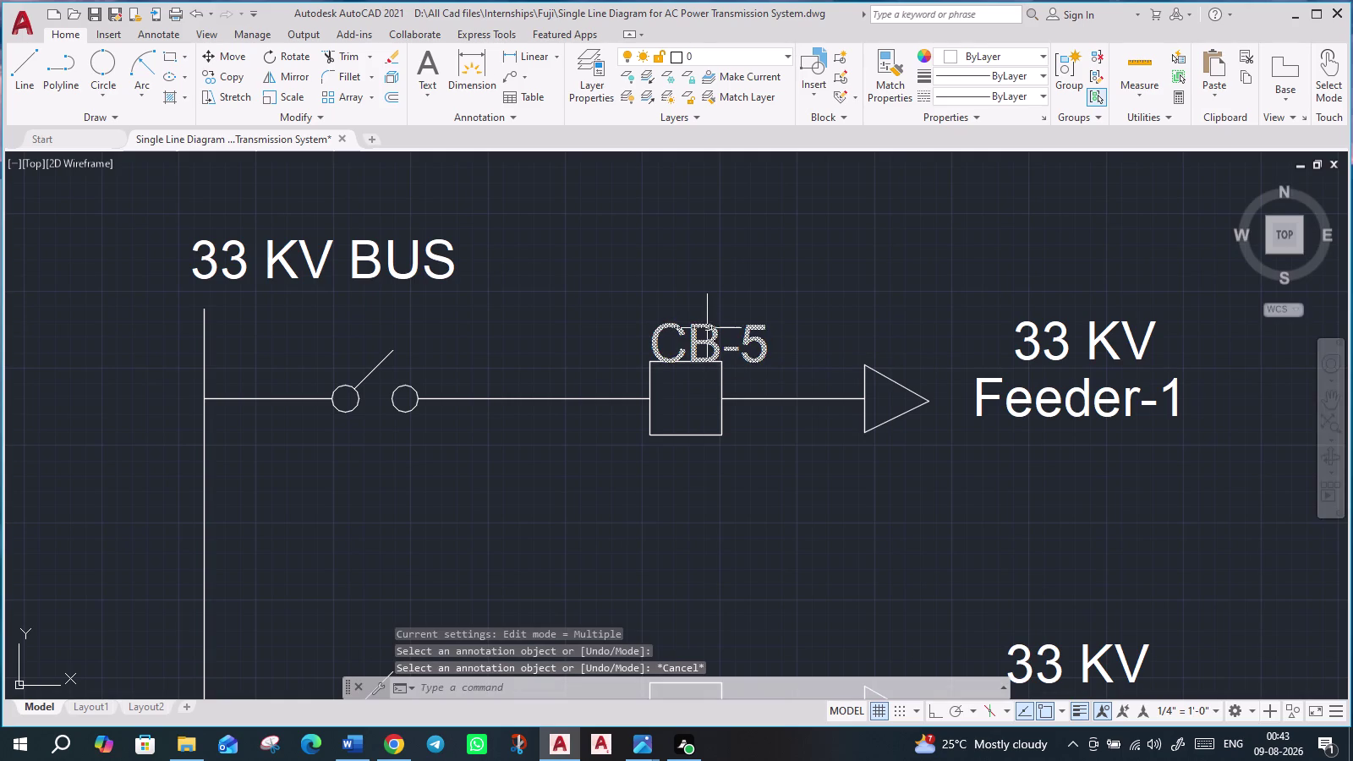
click(706, 324)
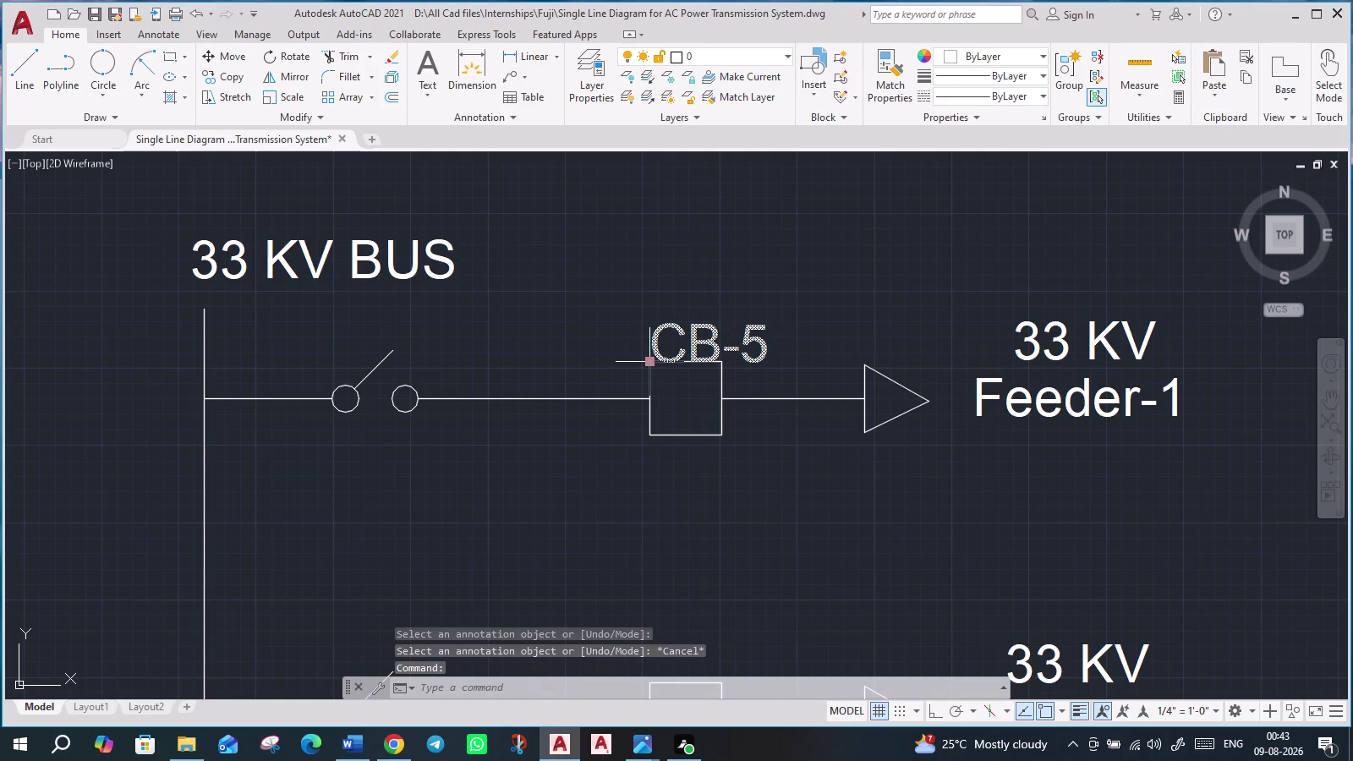
Nudge the CB-5 label left and scale it down to about half size.
click(652, 359)
click(637, 351)
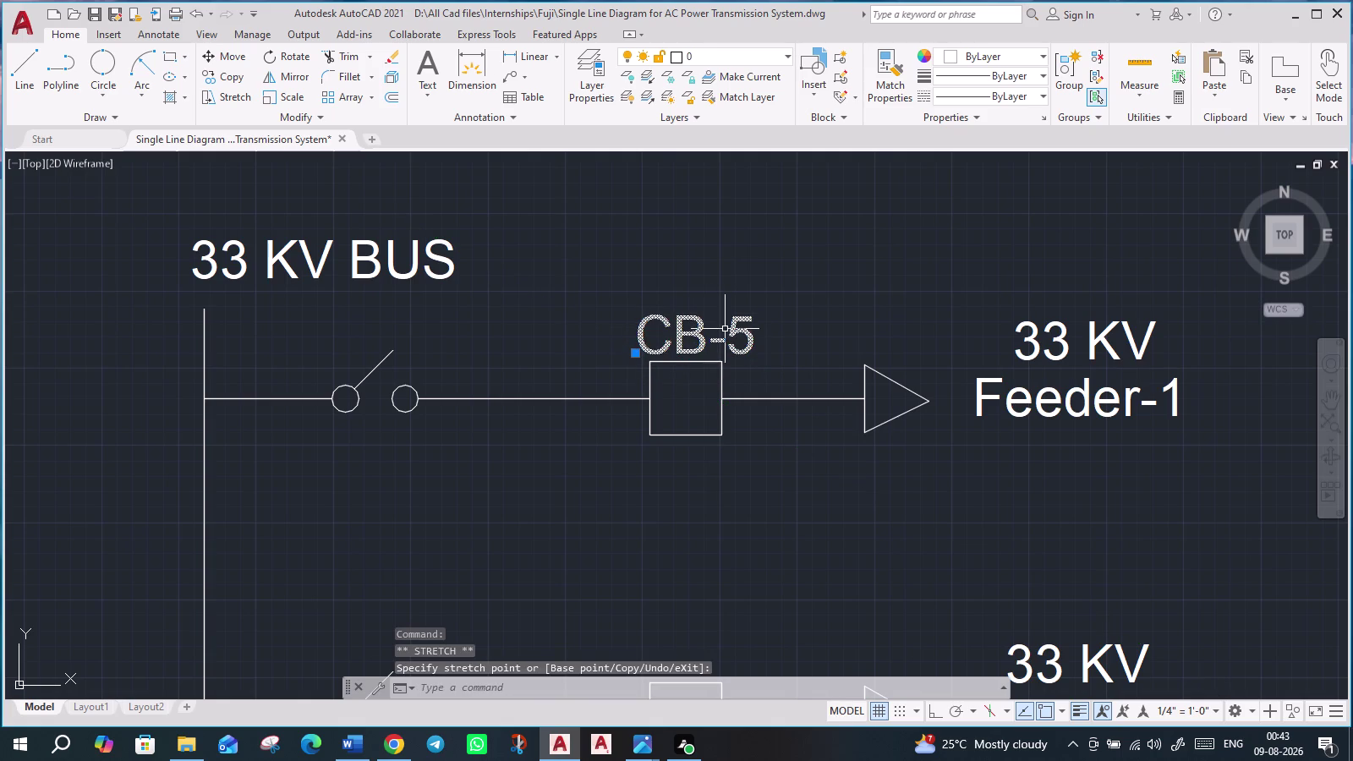
text(SC)
key(Return)
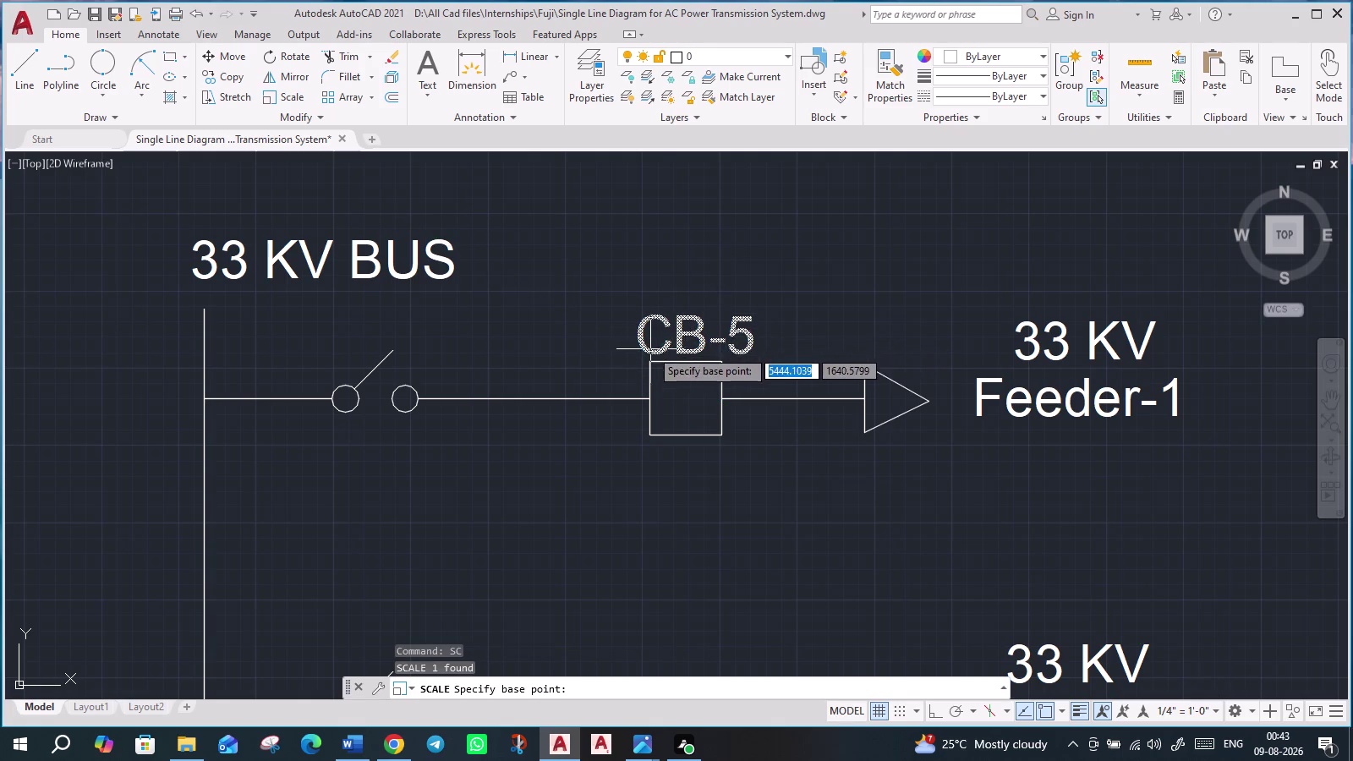
click(651, 350)
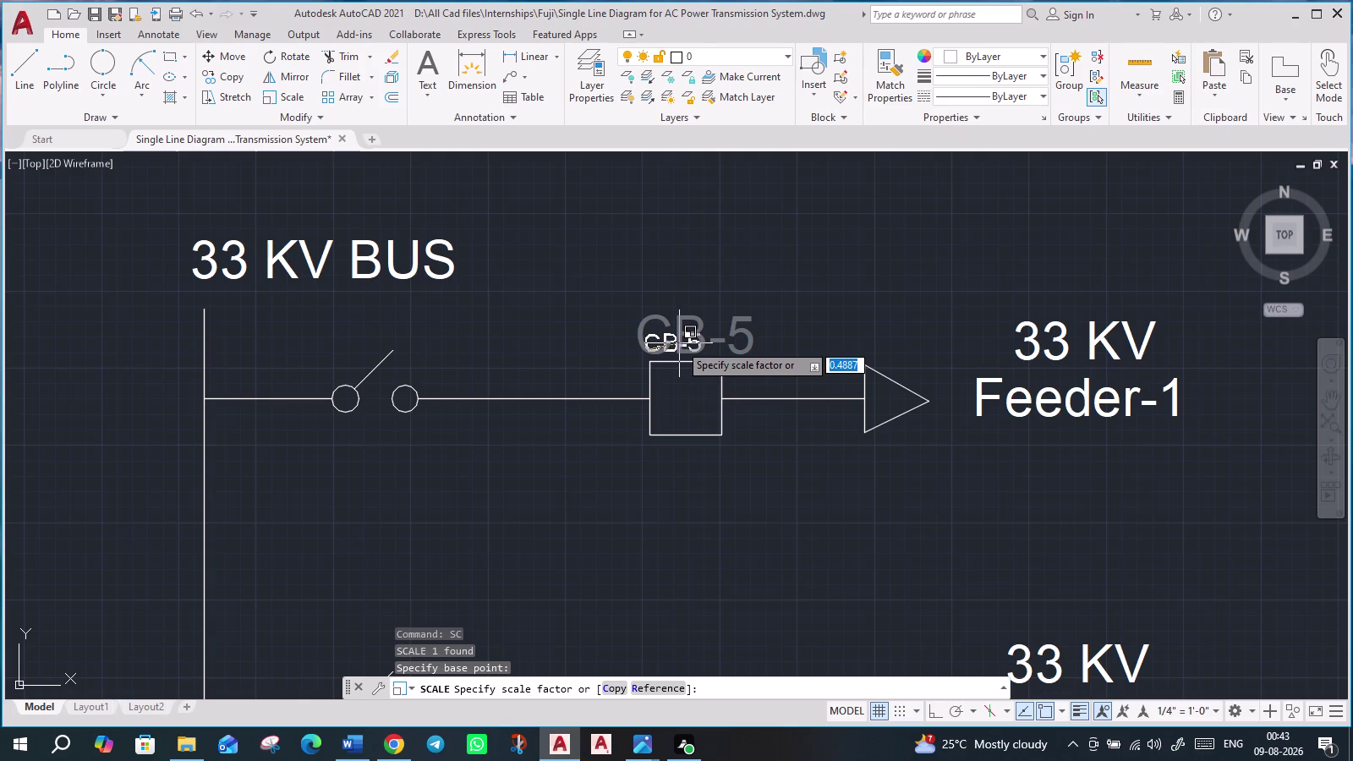
click(680, 343)
click(693, 343)
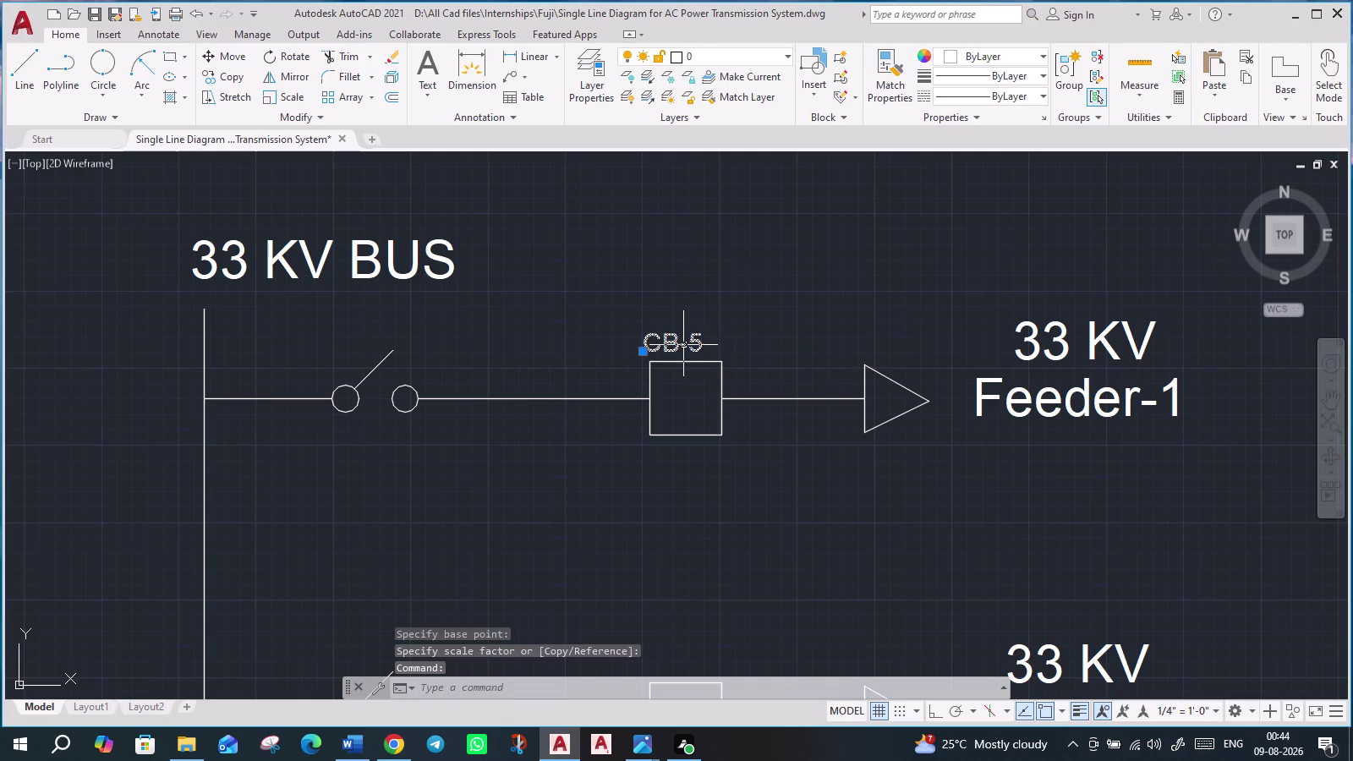
Position the smaller CB-5 label at the breaker box's top-left corner.
drag(645, 355, 652, 356)
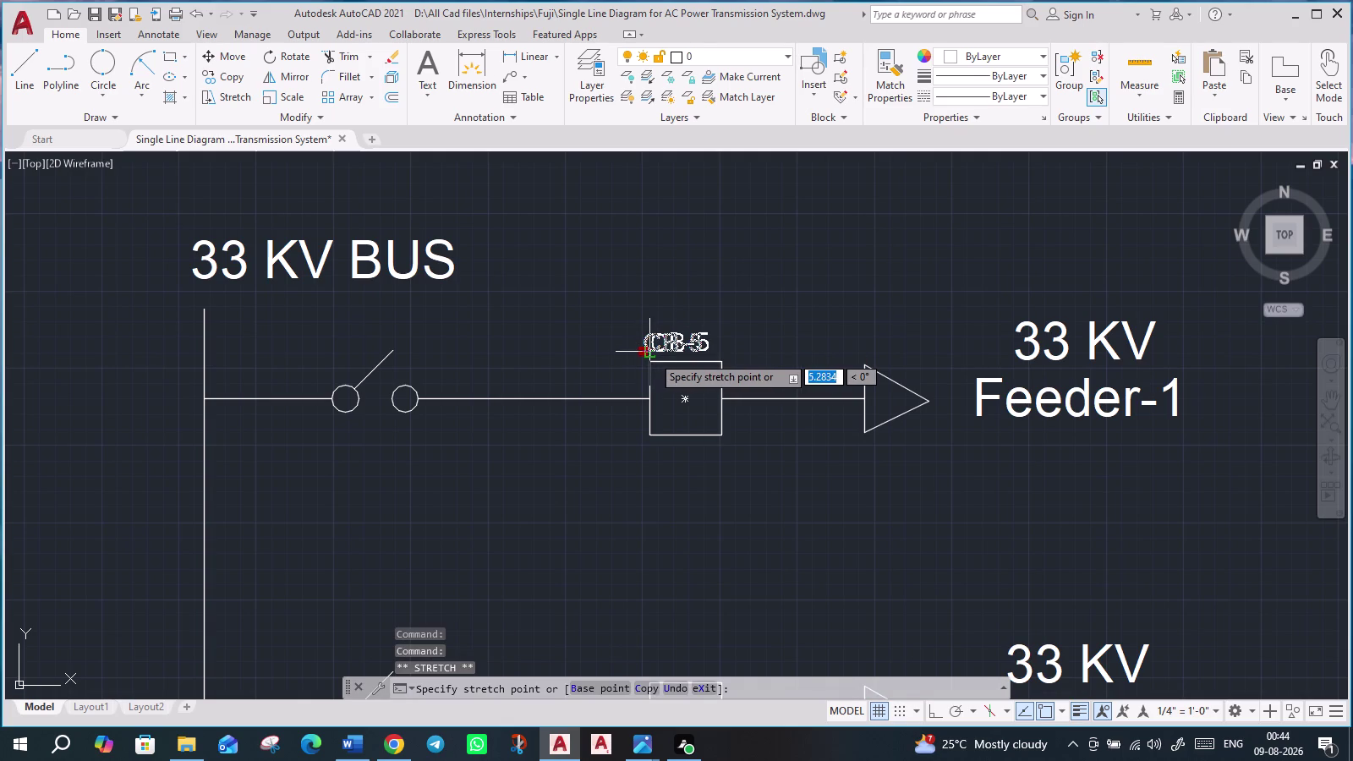
drag(652, 356, 653, 355)
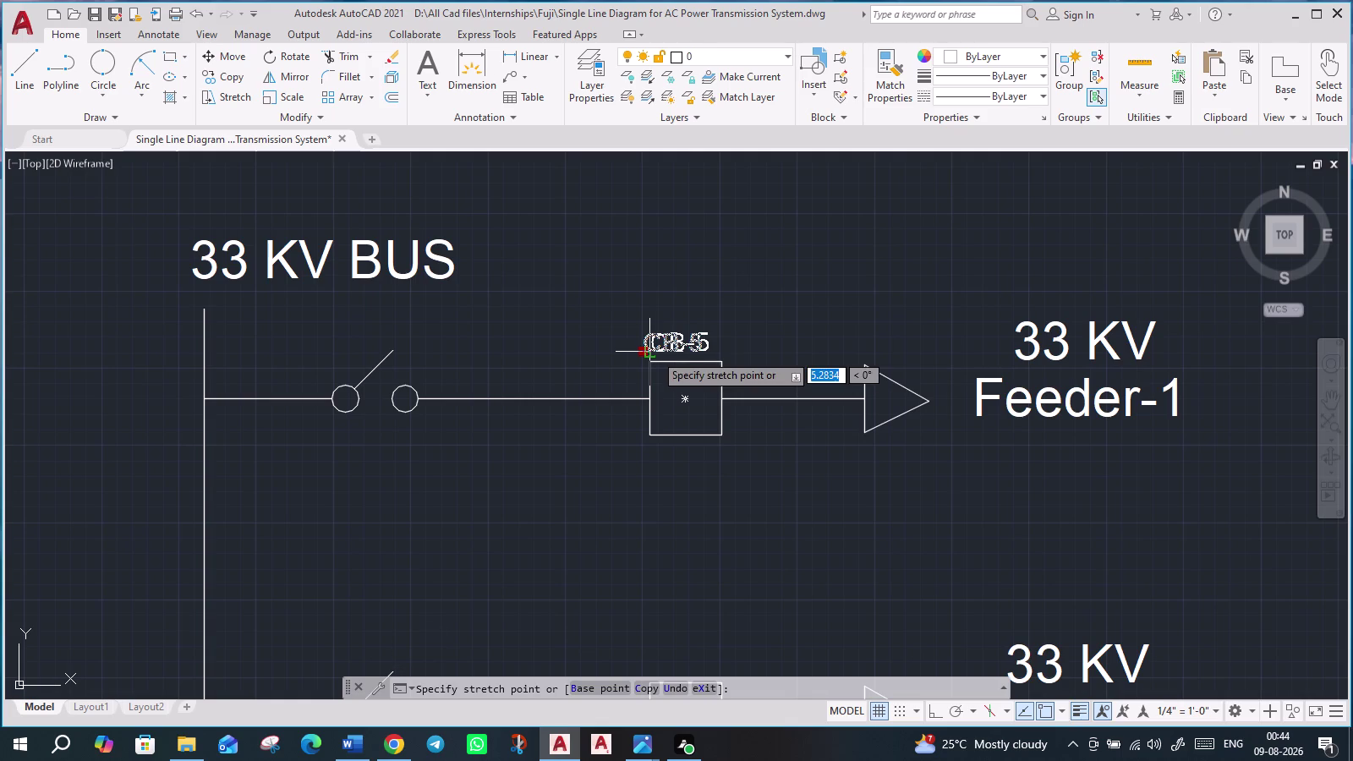
click(655, 353)
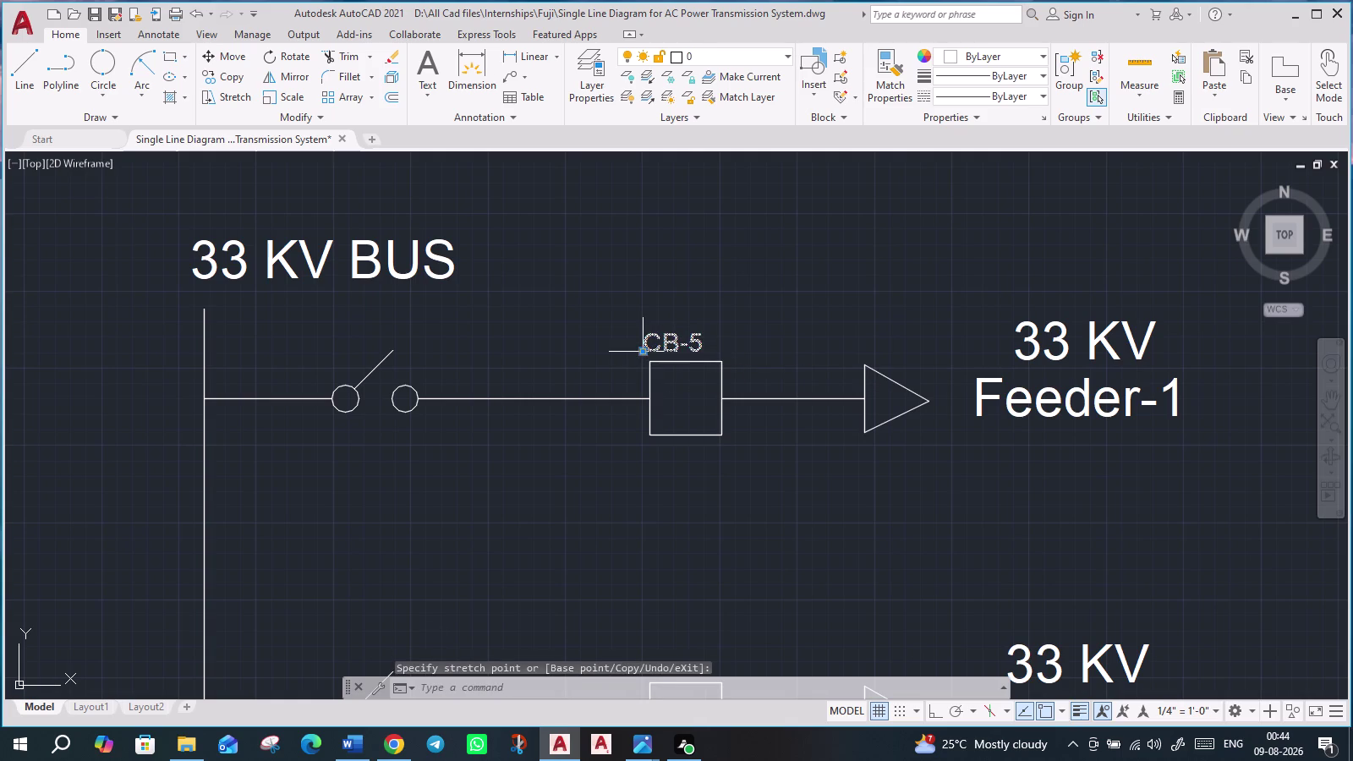
click(644, 355)
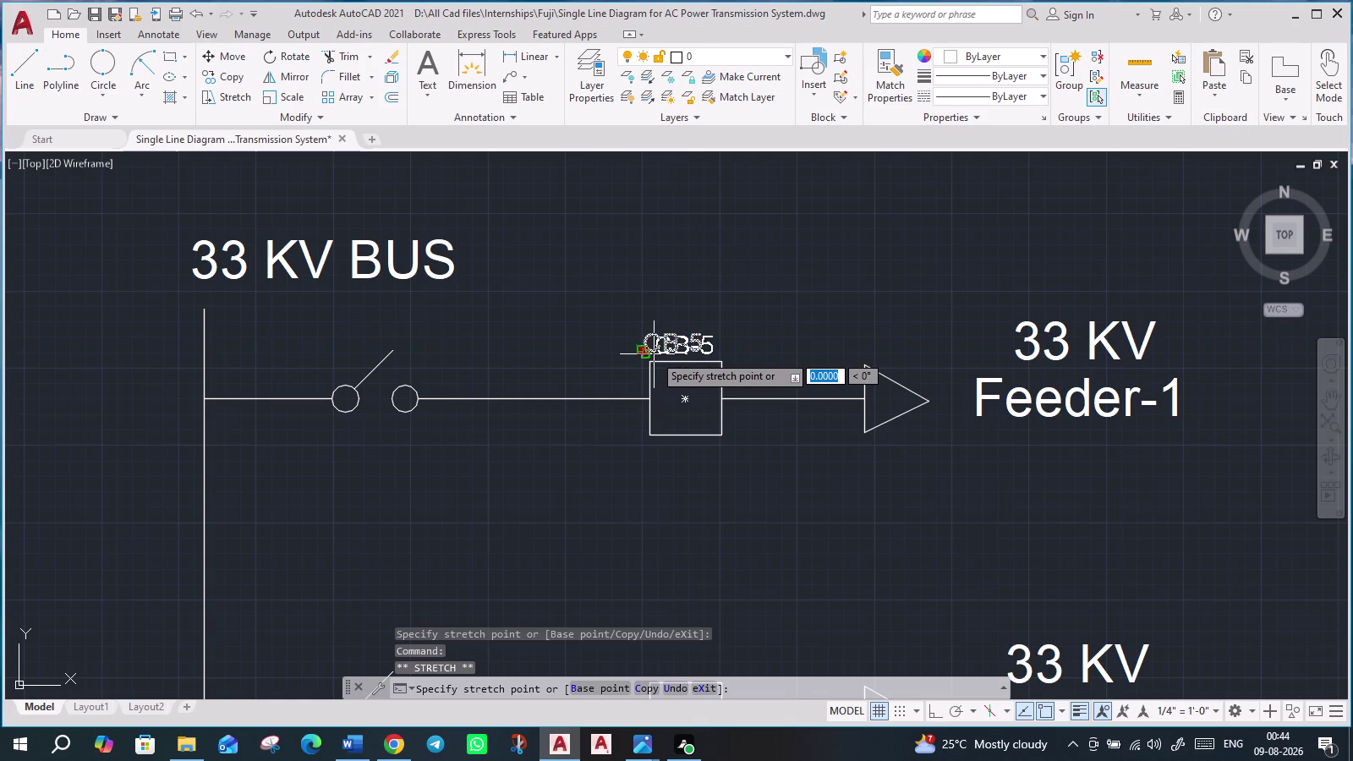
click(654, 355)
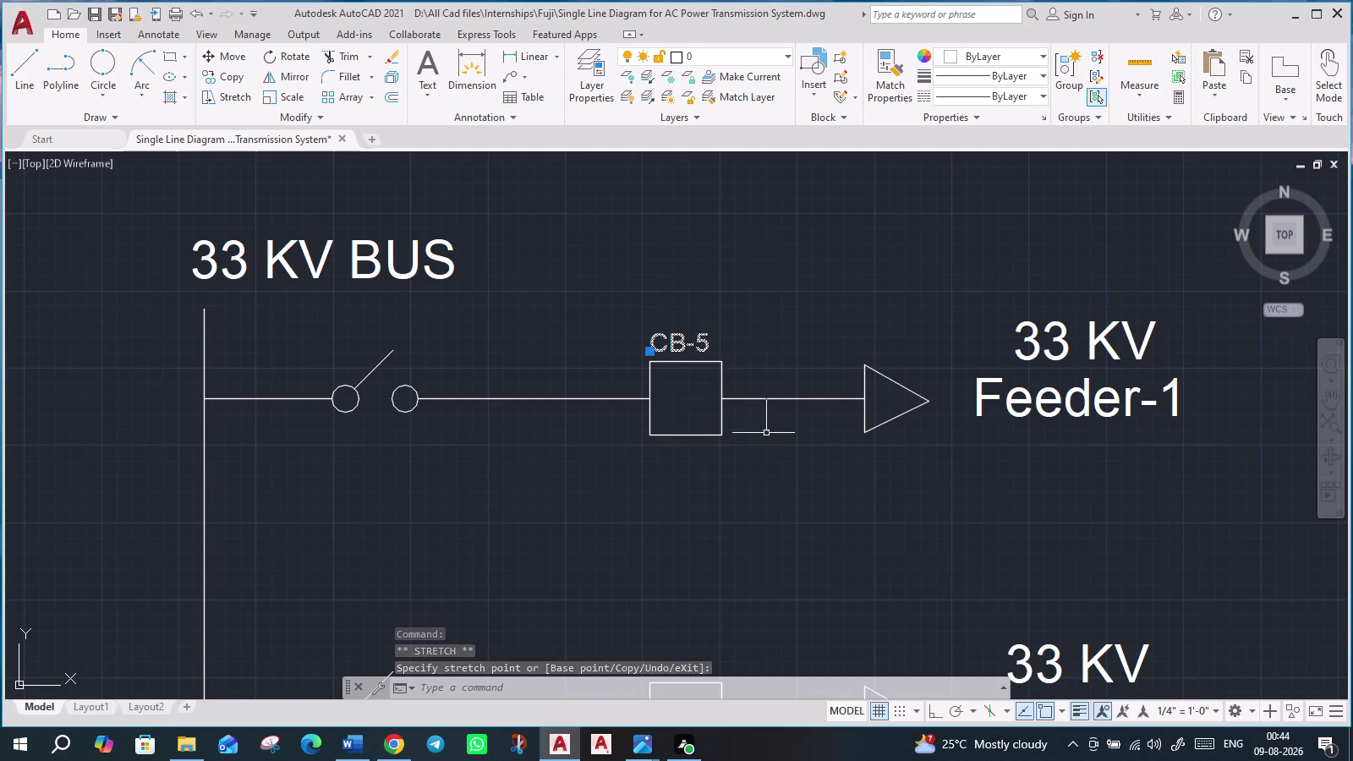
scroll(down, 3)
middle_drag(780, 513, 720, 421)
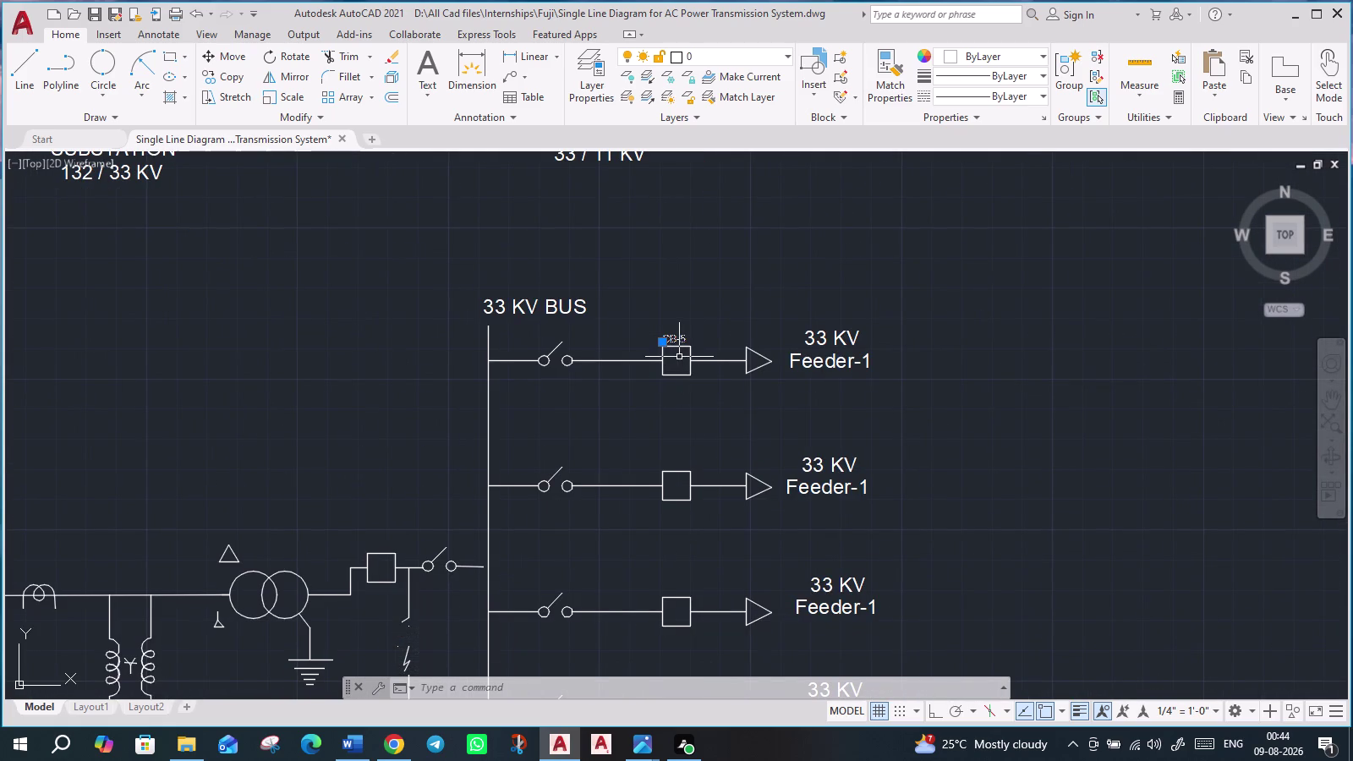
scroll(up, 3)
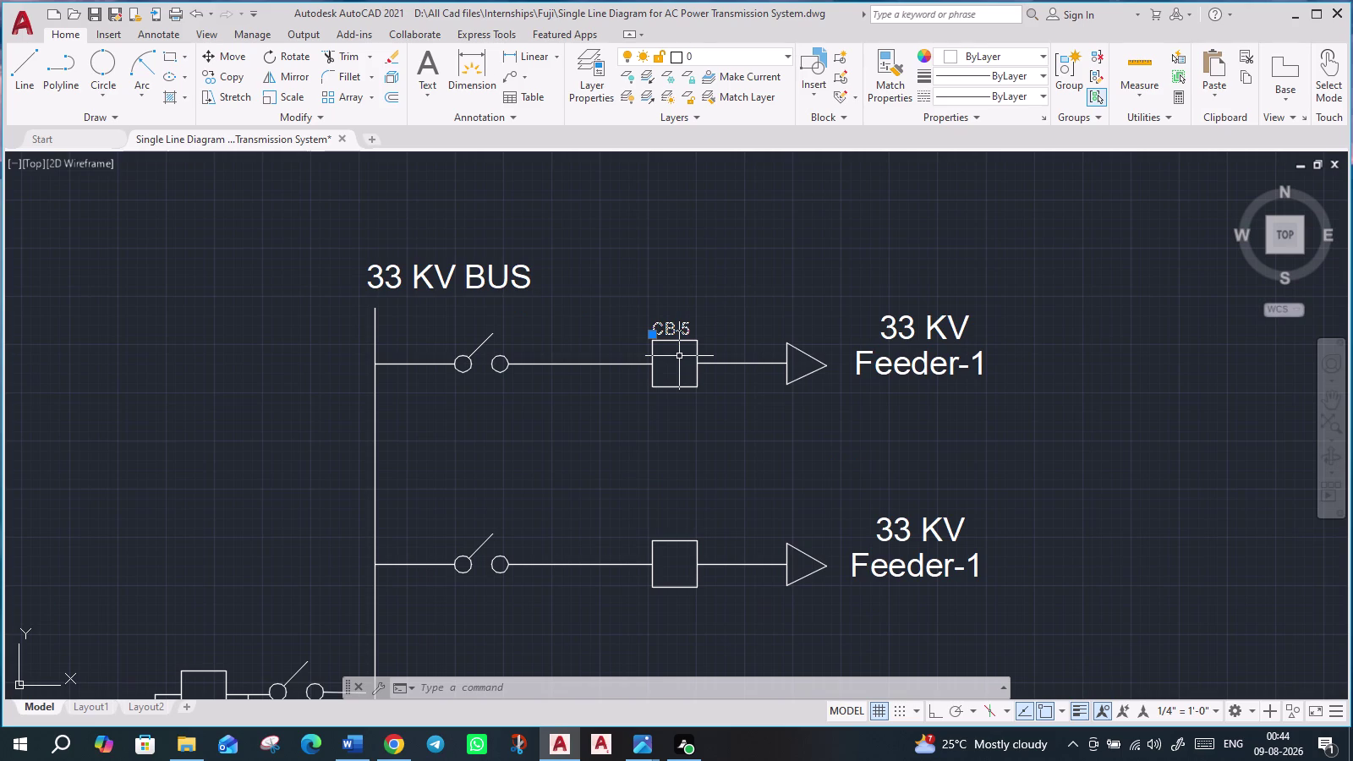
Rescale the CB-5 label from its corner so it fits above the breaker box.
key(s)
key(c)
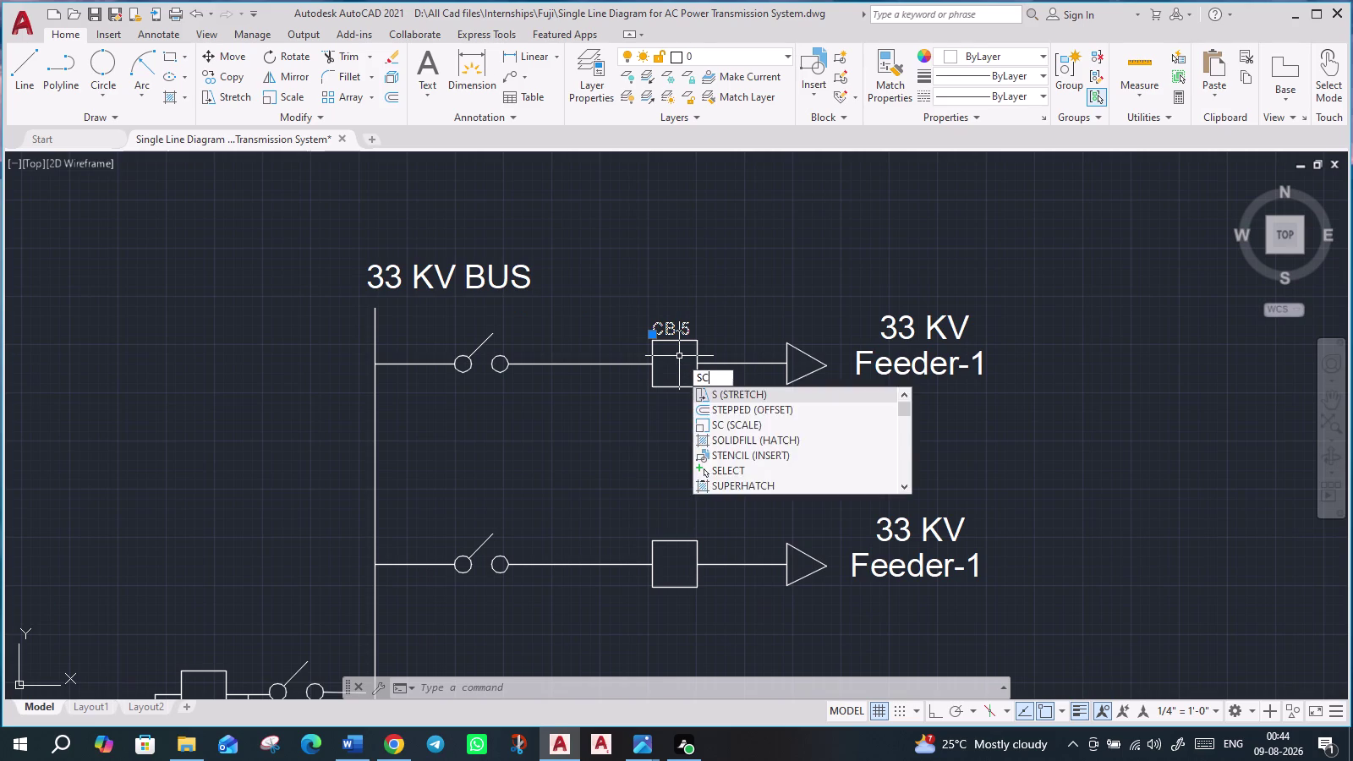
key(Return)
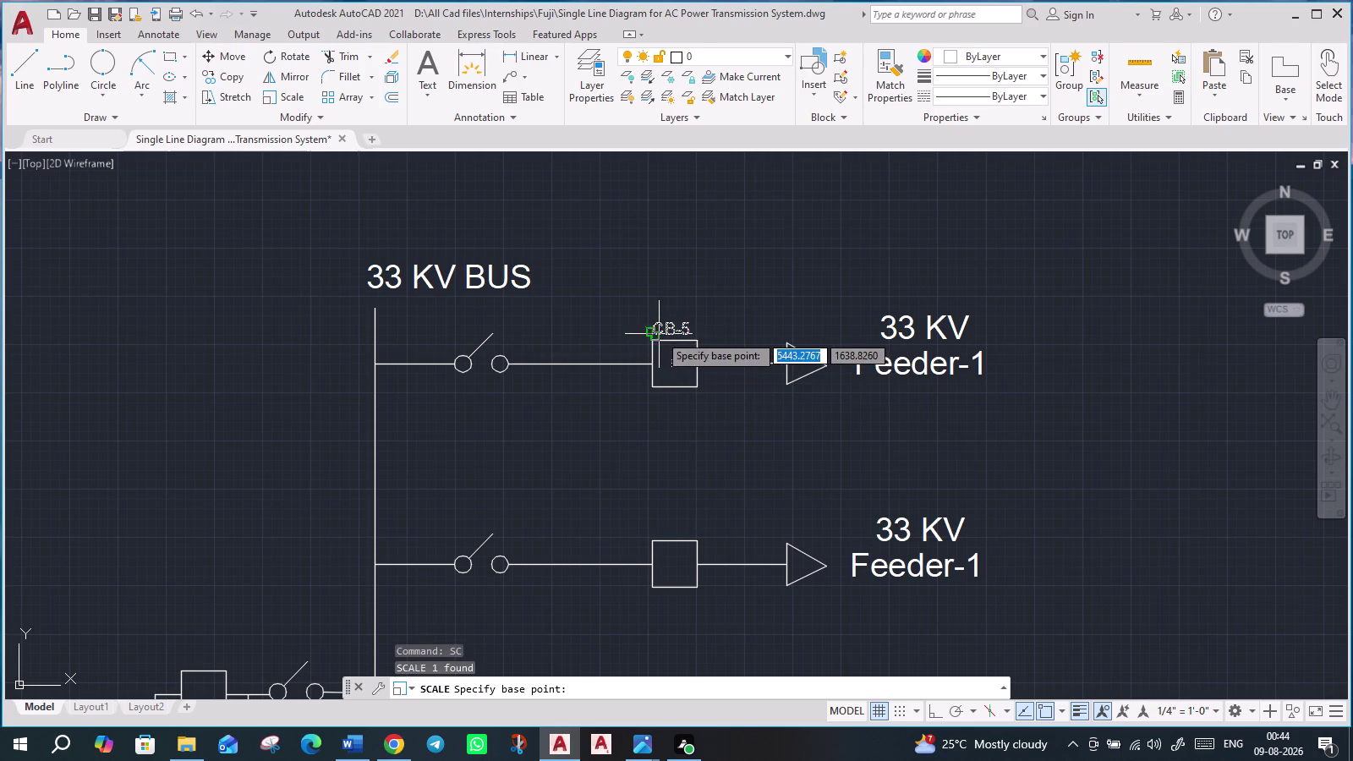
click(656, 331)
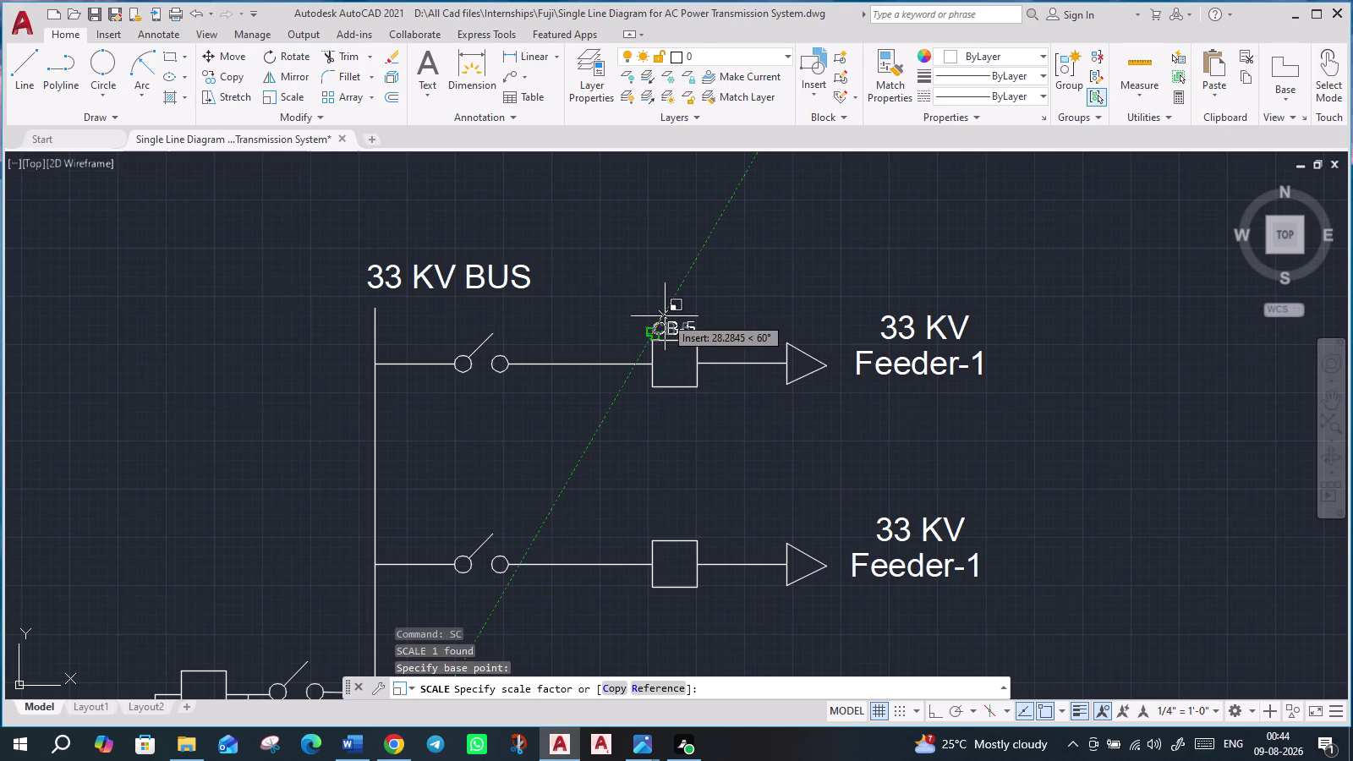
click(665, 316)
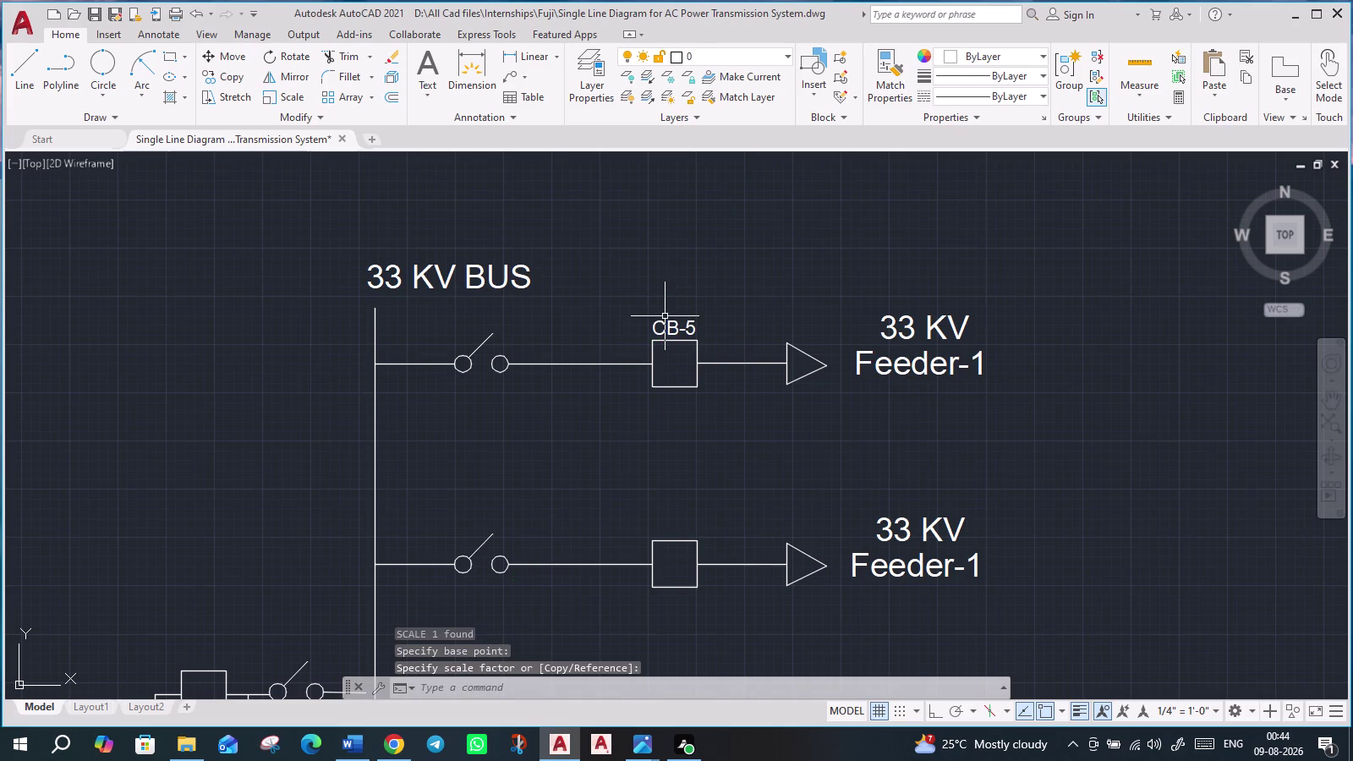
Begin copying the CB-5 label, with a base point set on the label.
click(671, 324)
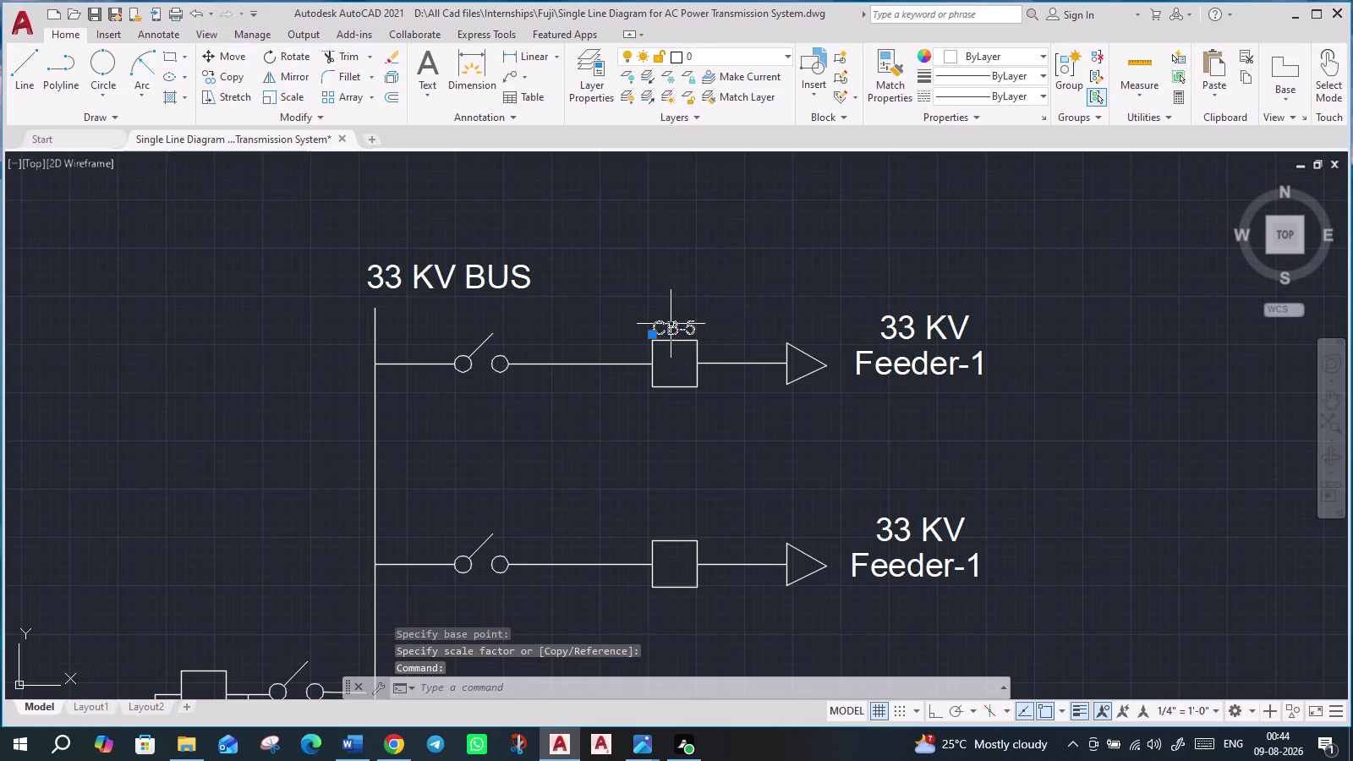
key(c)
key(o)
key(Return)
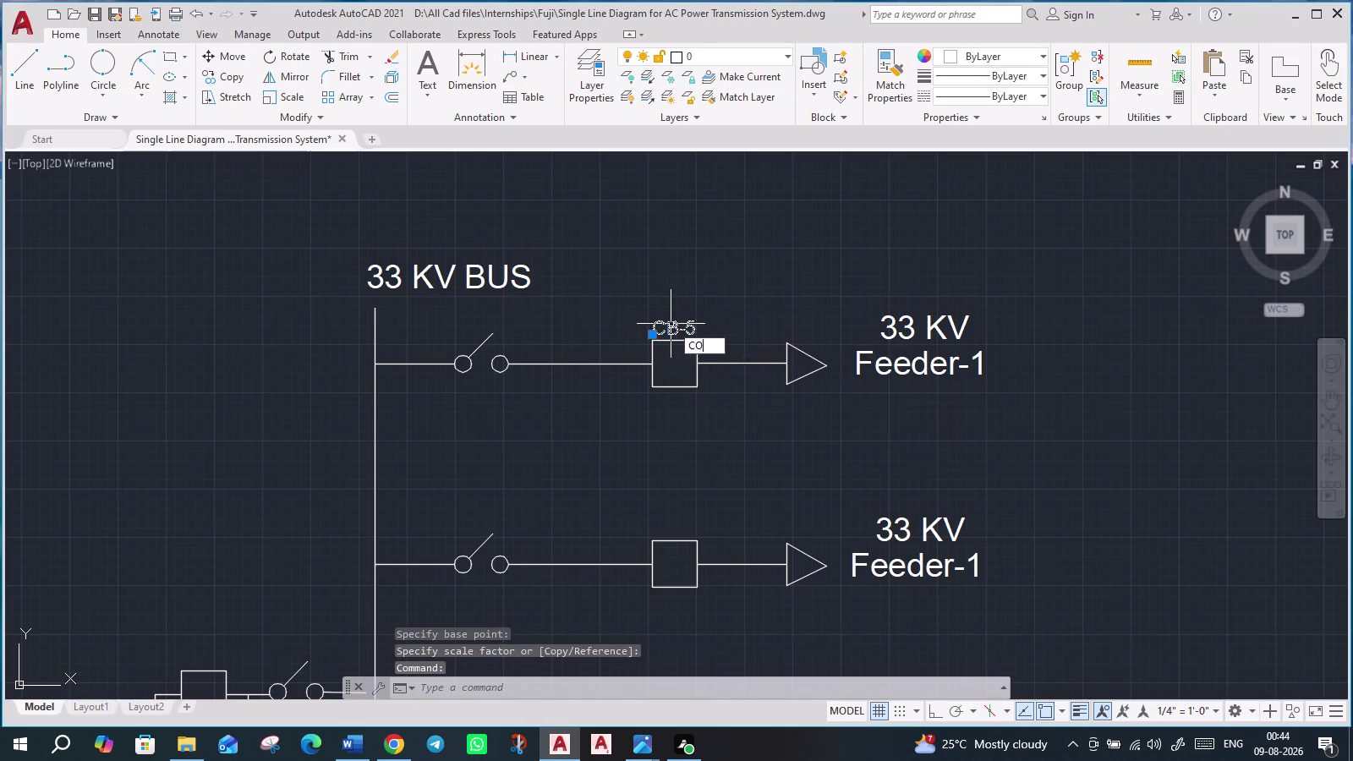
click(663, 328)
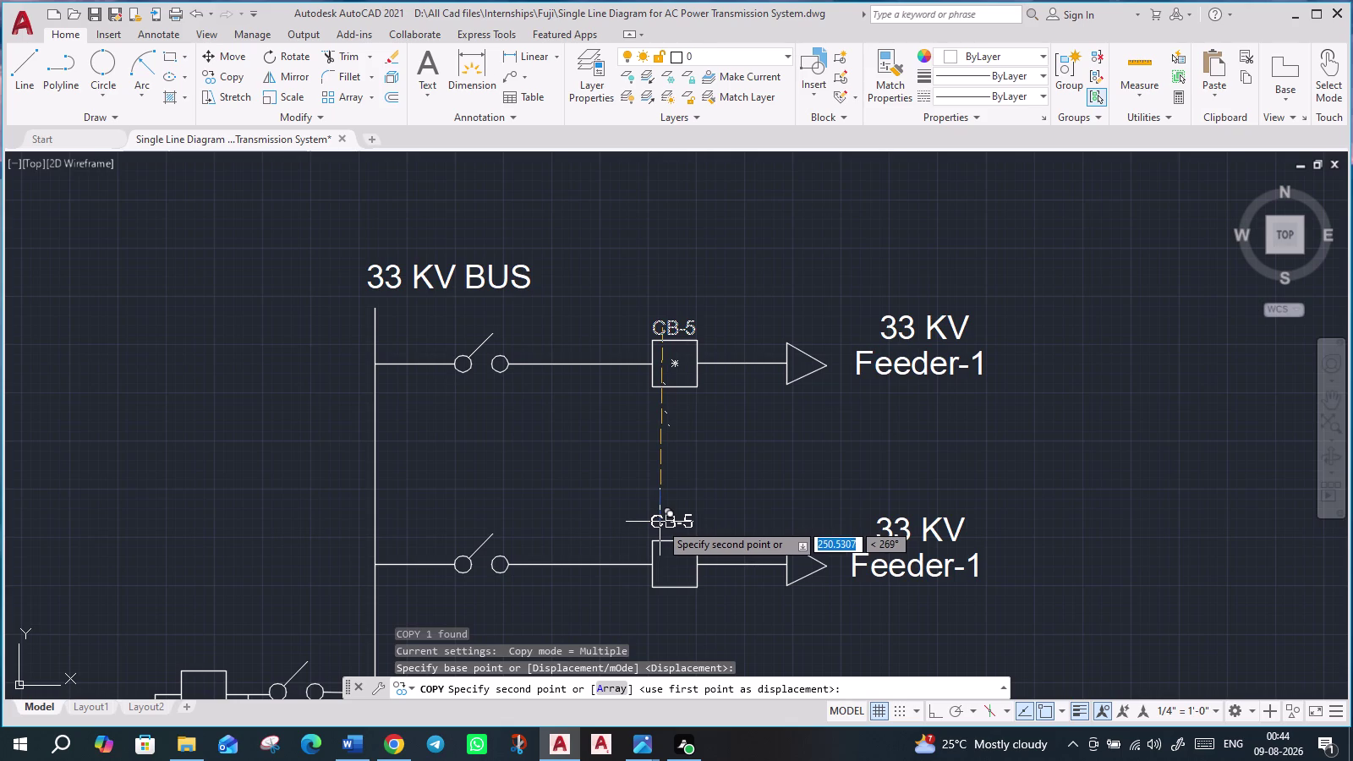
With Ortho on, place CB-5 label copies above the next three feeder breakers.
key(F8)
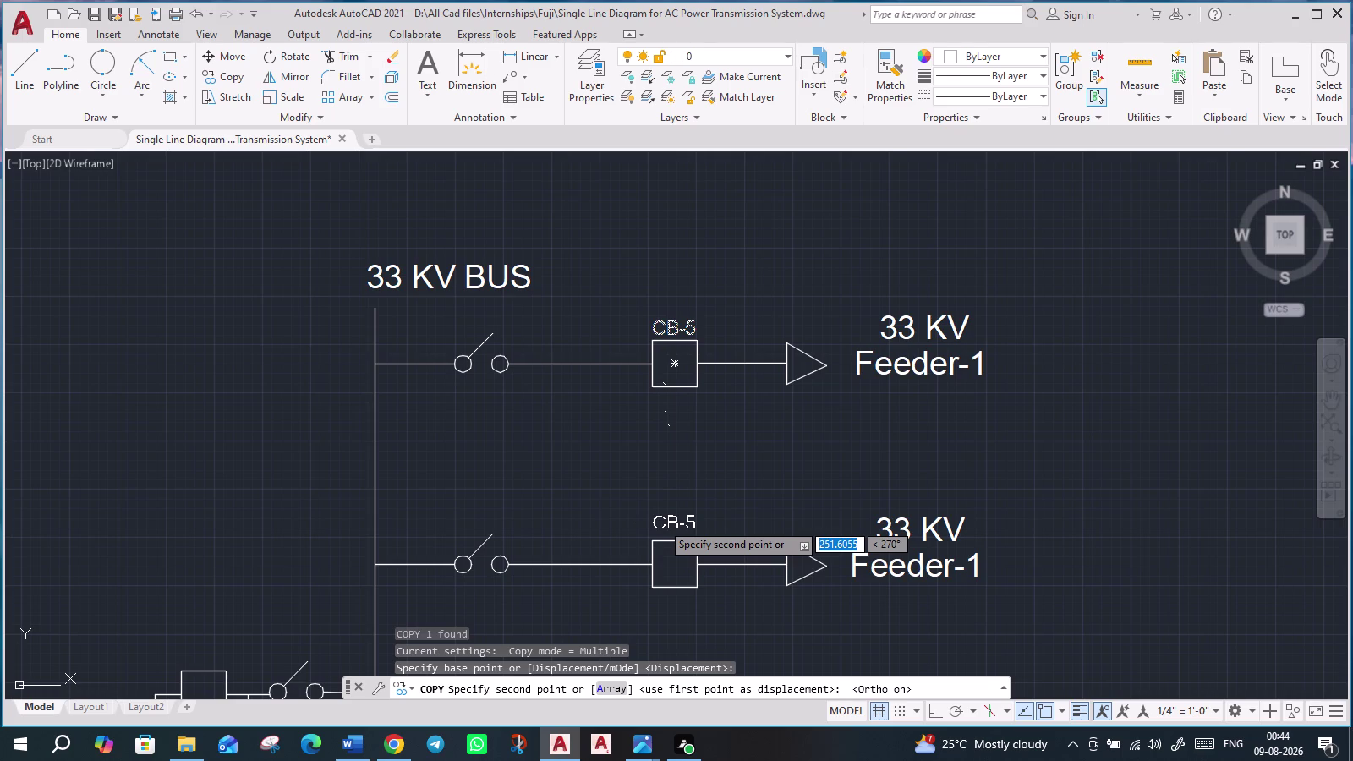
click(662, 528)
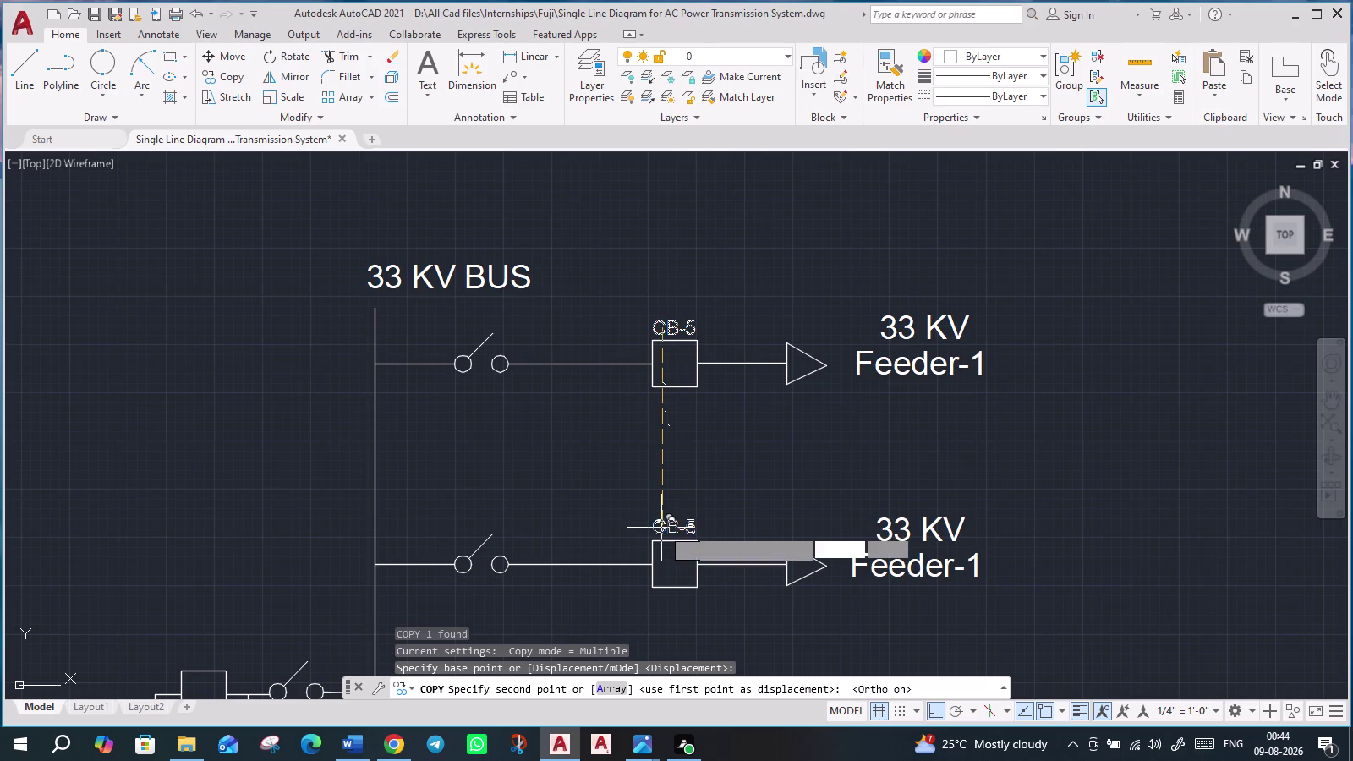
middle_drag(707, 515, 724, 318)
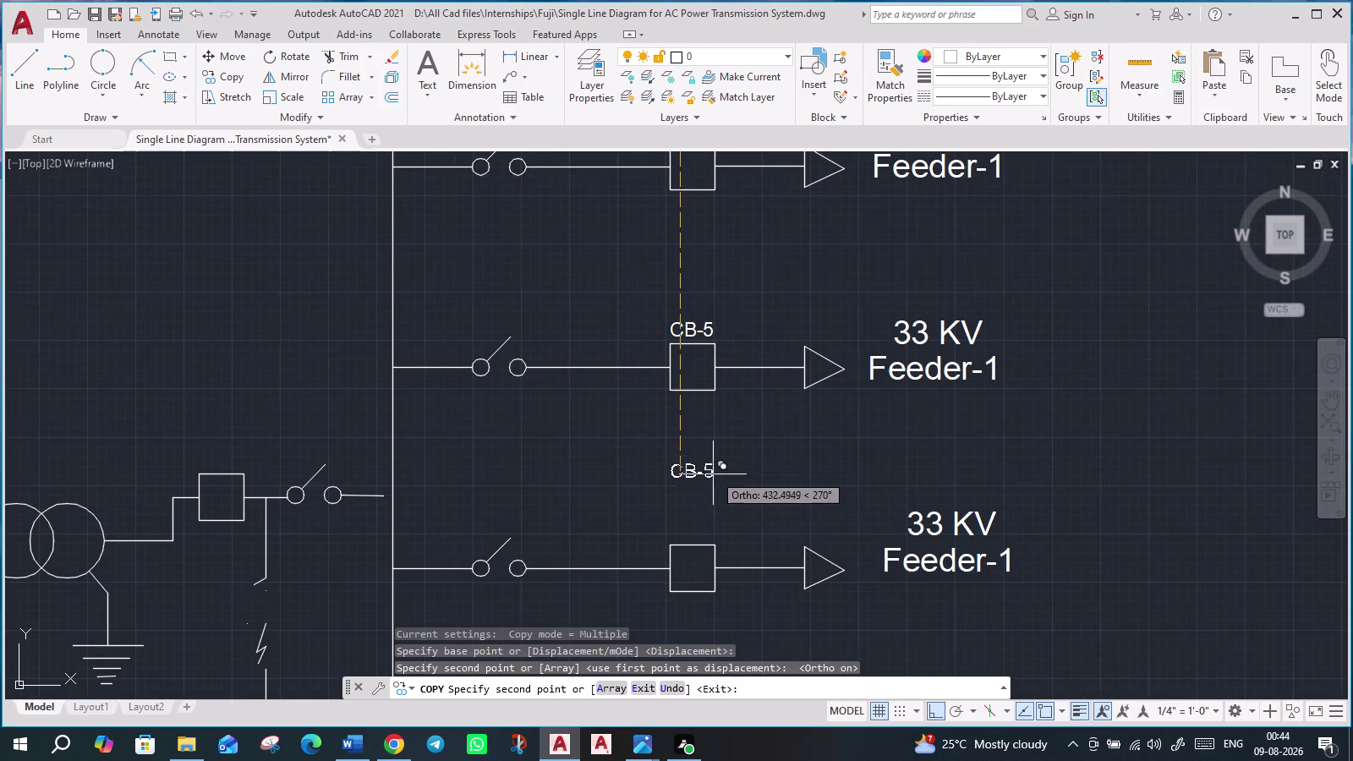
click(703, 534)
middle_drag(708, 578, 783, 252)
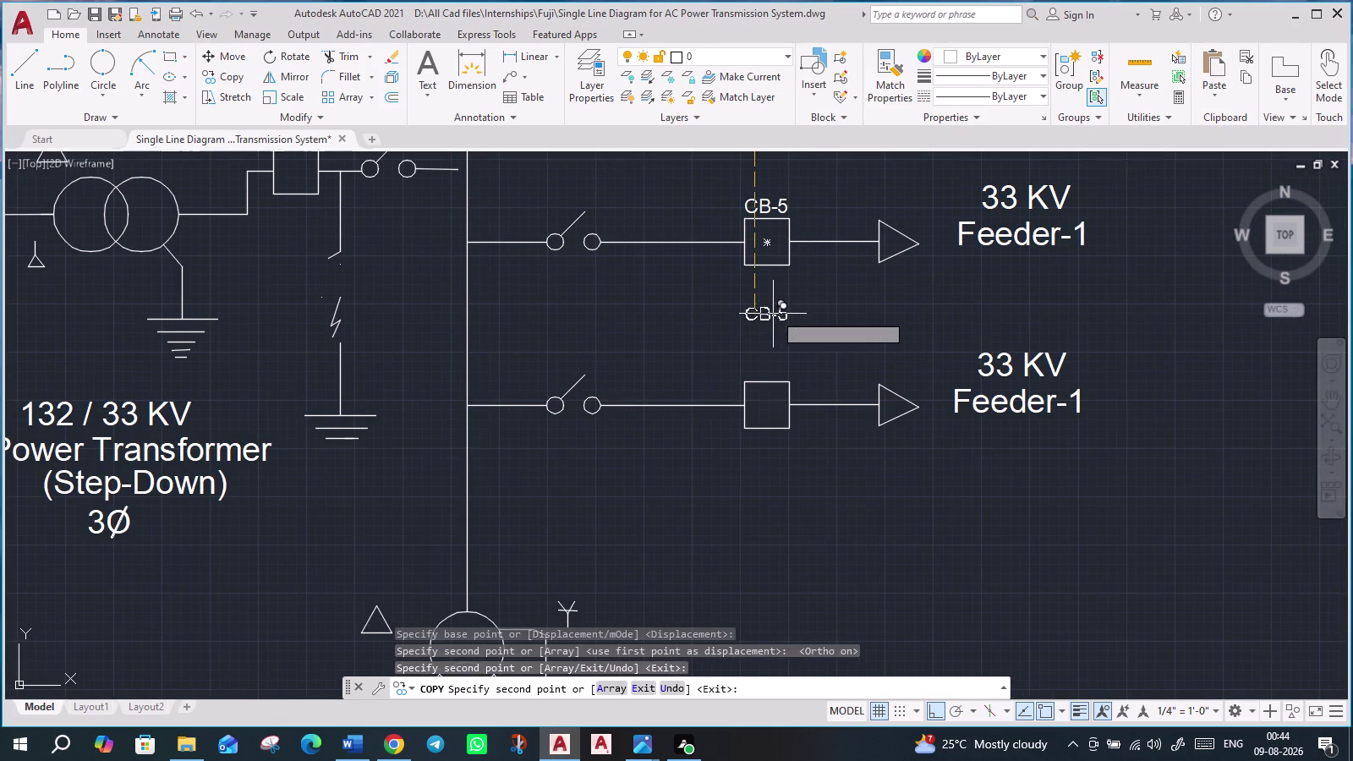
click(765, 369)
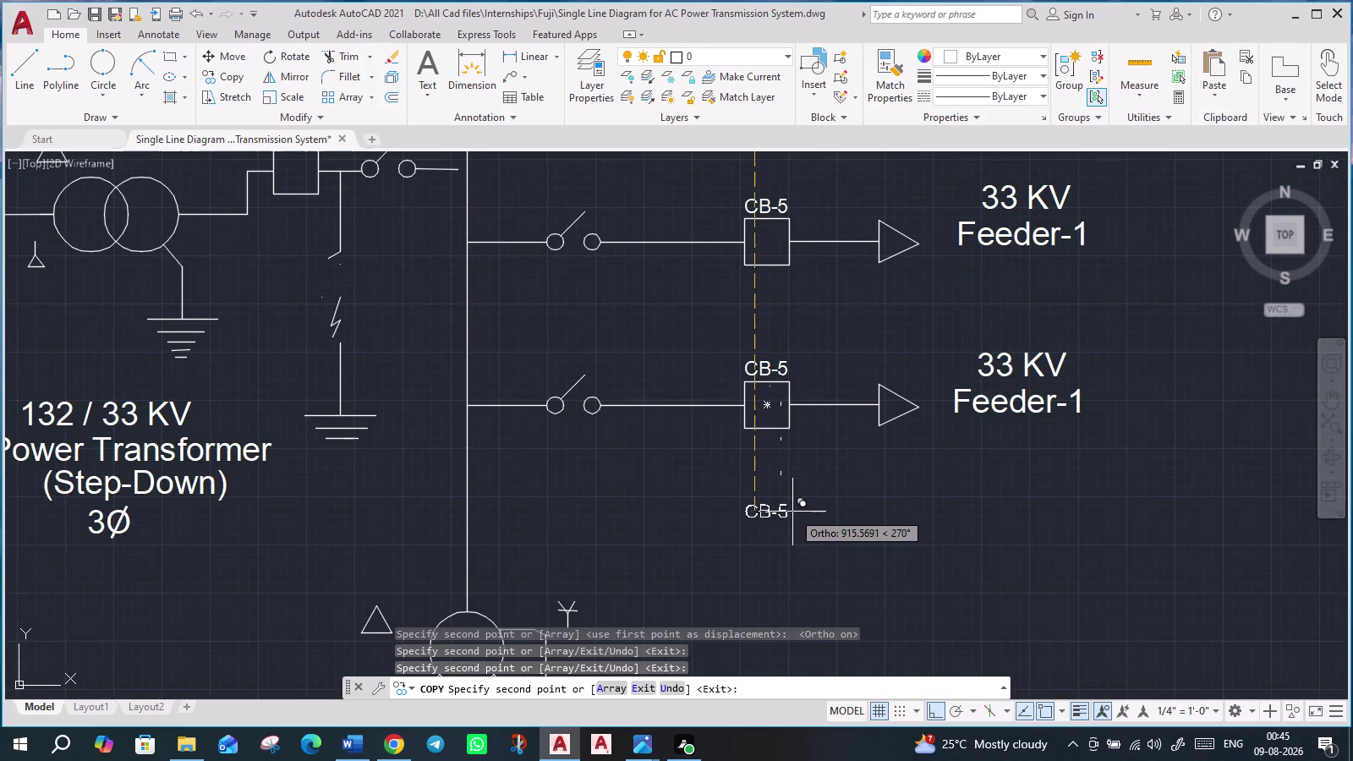
Place the remaining CB-5 label copies above the lower feeder breakers and end the copy.
middle_drag(793, 512, 796, 222)
scroll(down, 3)
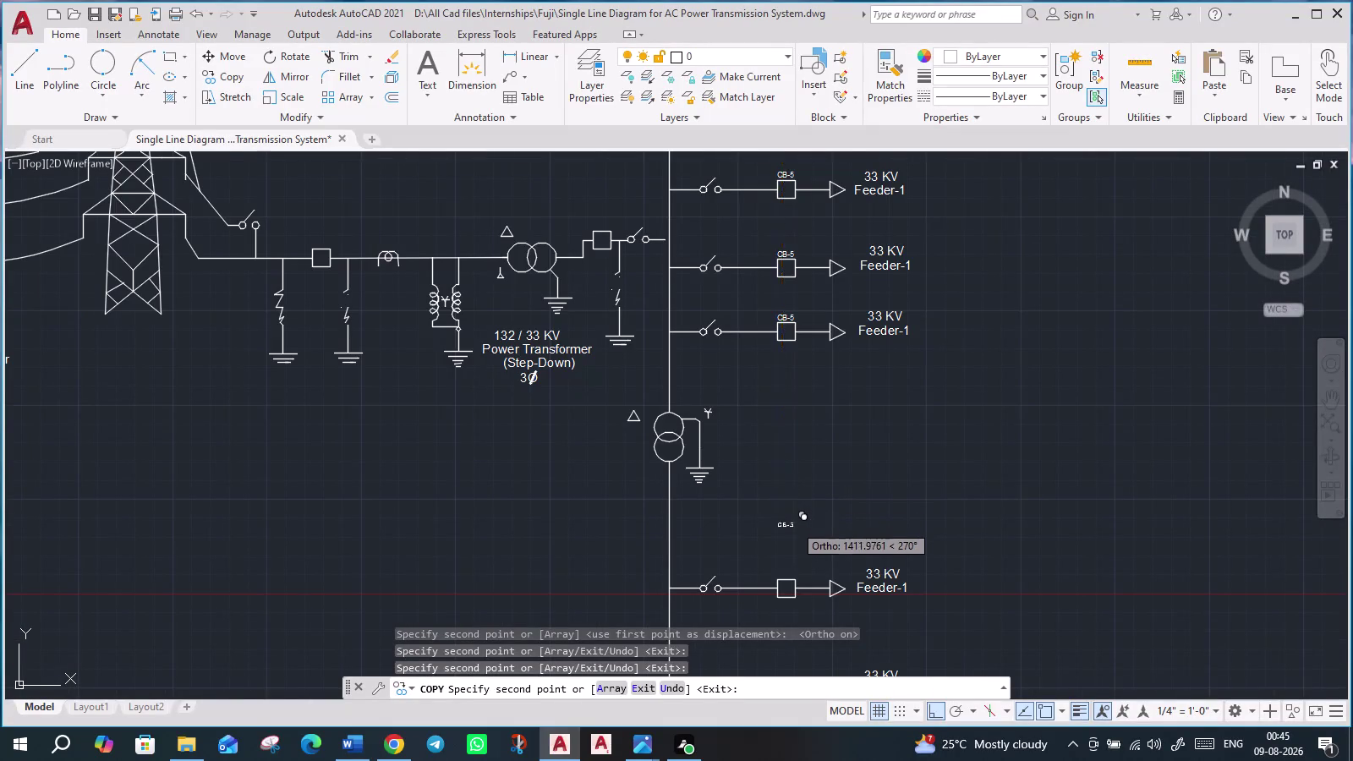
middle_drag(794, 545, 798, 295)
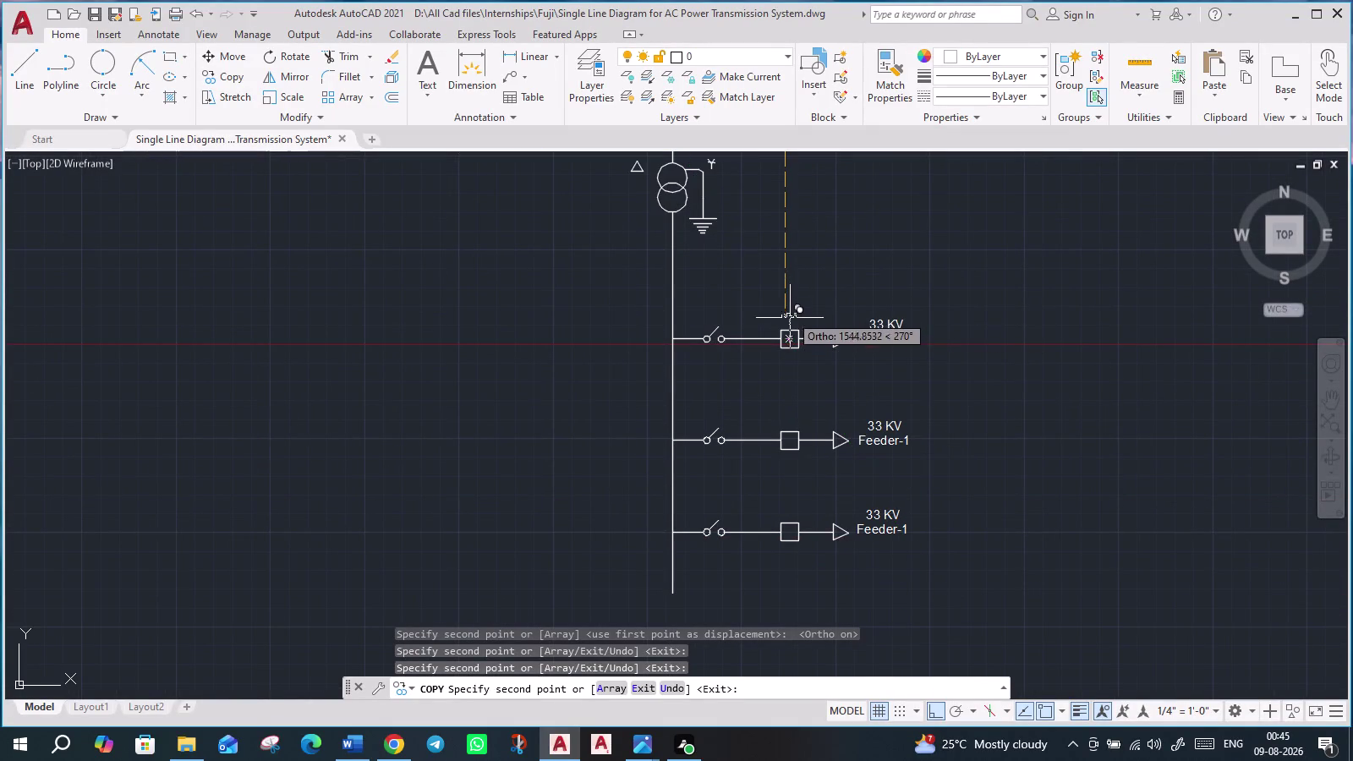
scroll(up, 3)
click(790, 321)
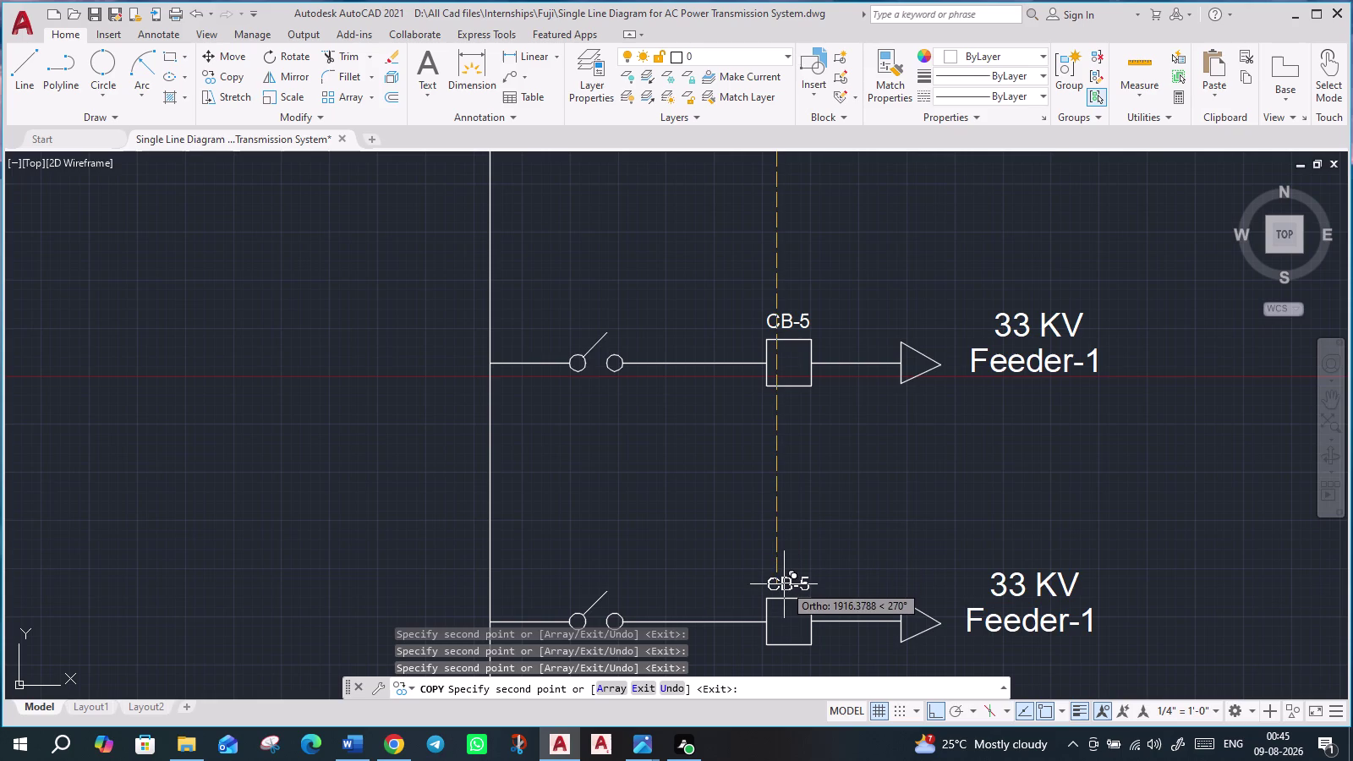
click(784, 585)
middle_drag(803, 517, 845, 181)
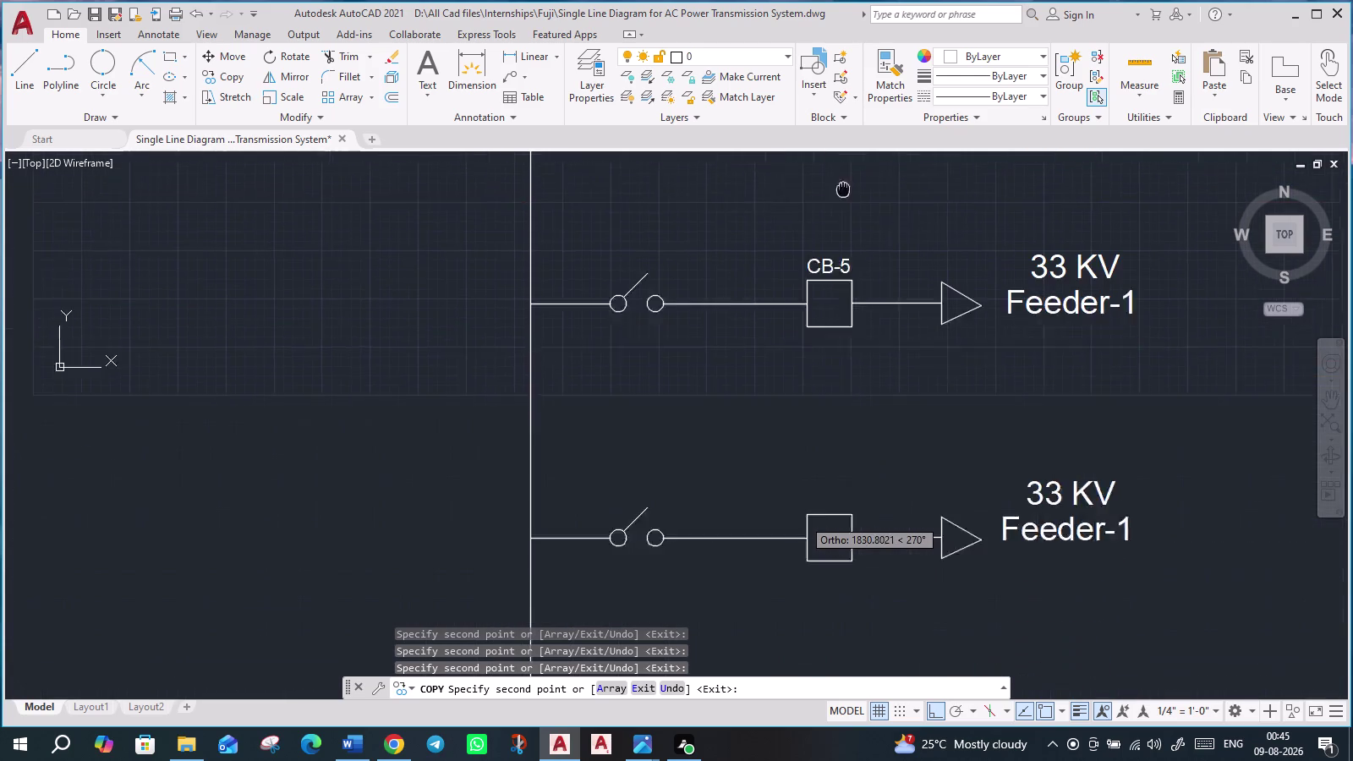
middle_drag(845, 182, 850, 164)
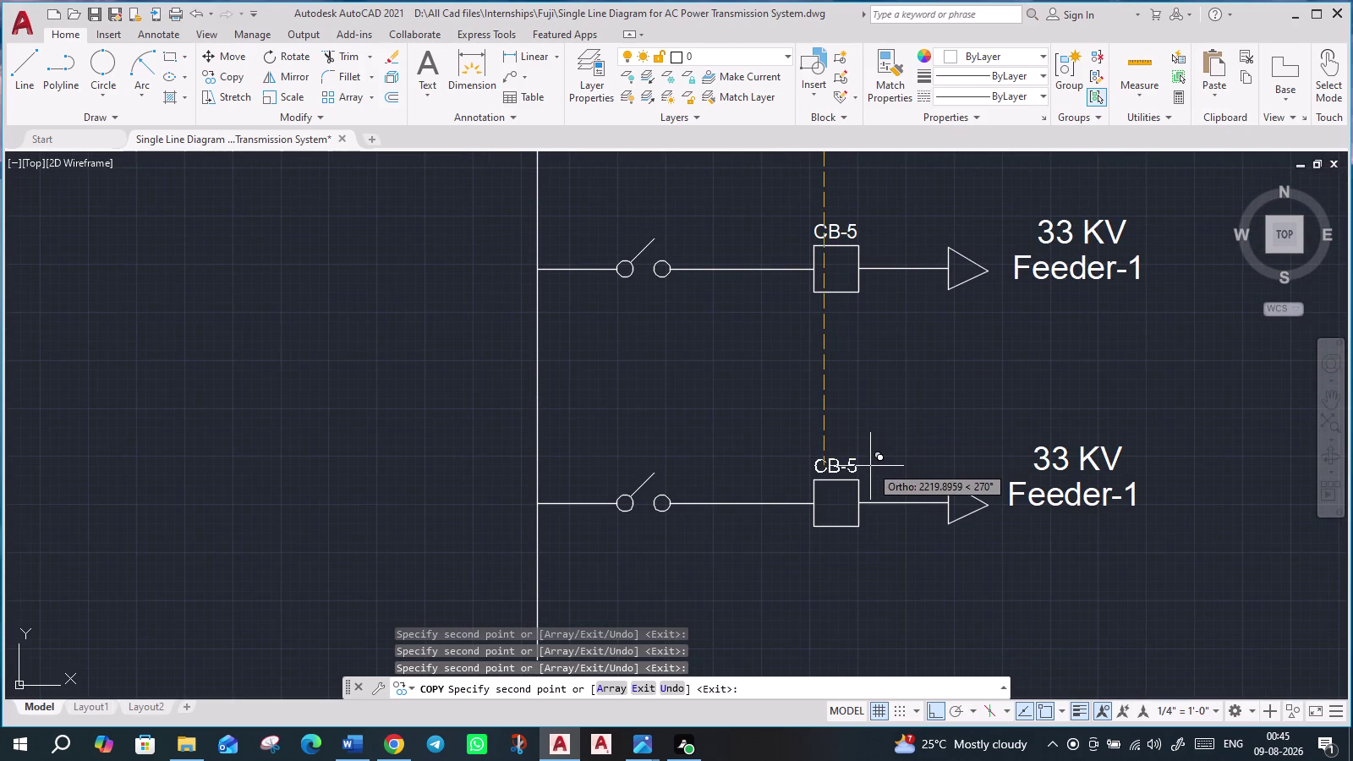
click(871, 468)
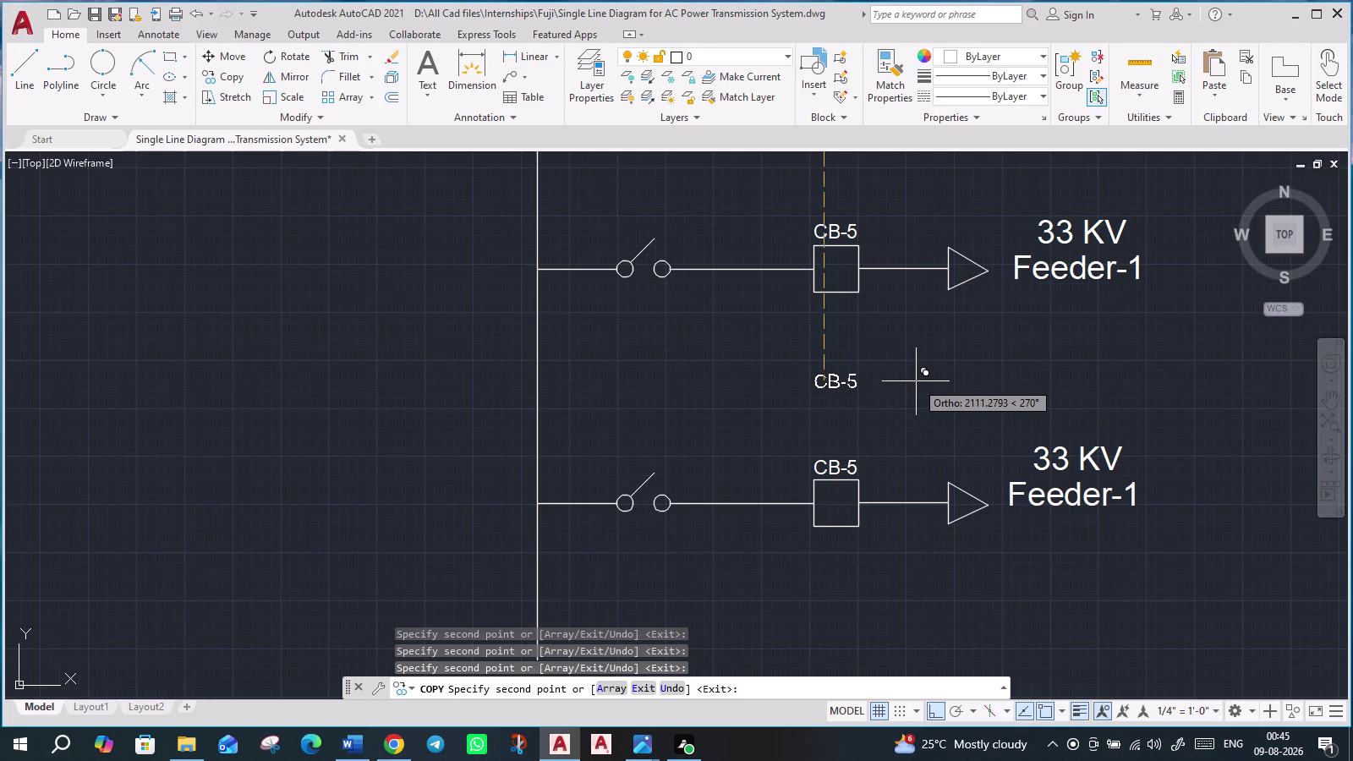
key(Escape)
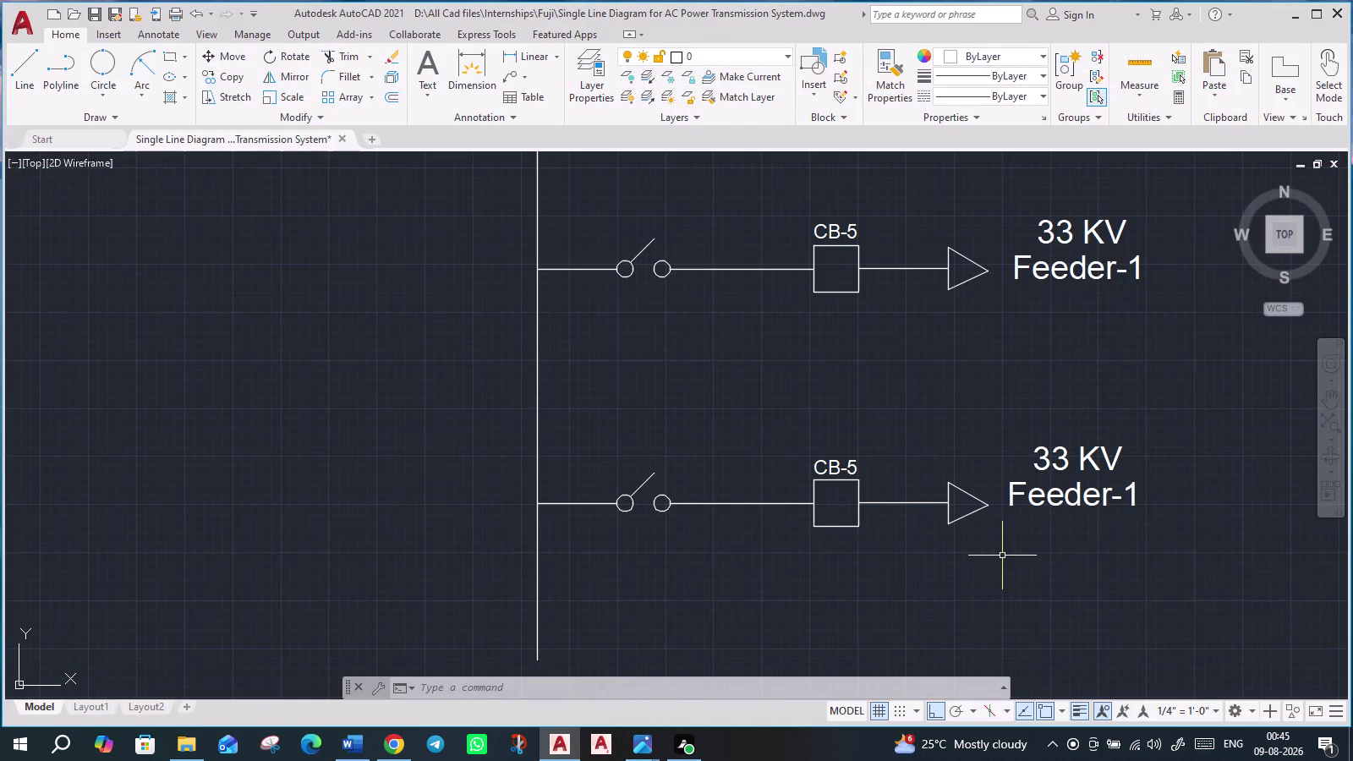
Pan across the 33 KV feeders to check each breaker's CB-5 label.
middle_drag(995, 552, 937, 465)
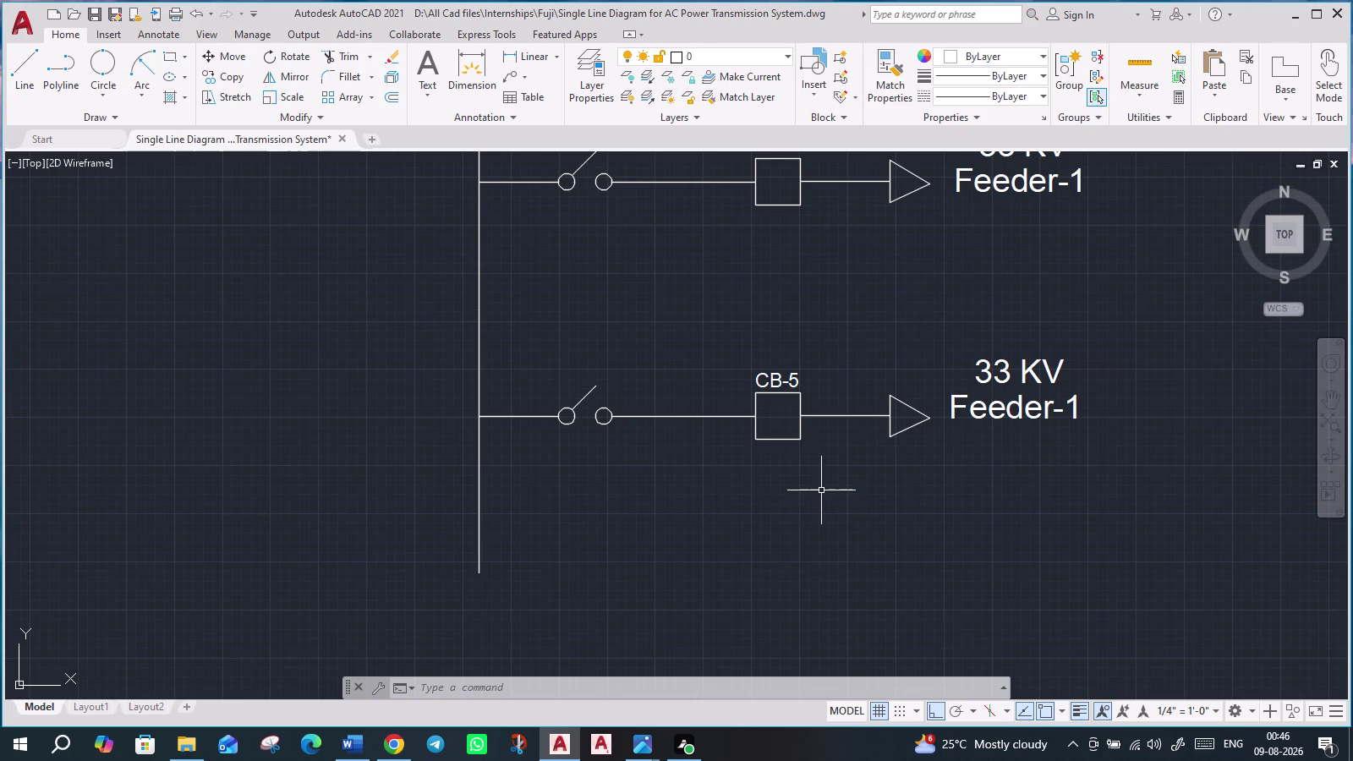
middle_drag(856, 381, 889, 664)
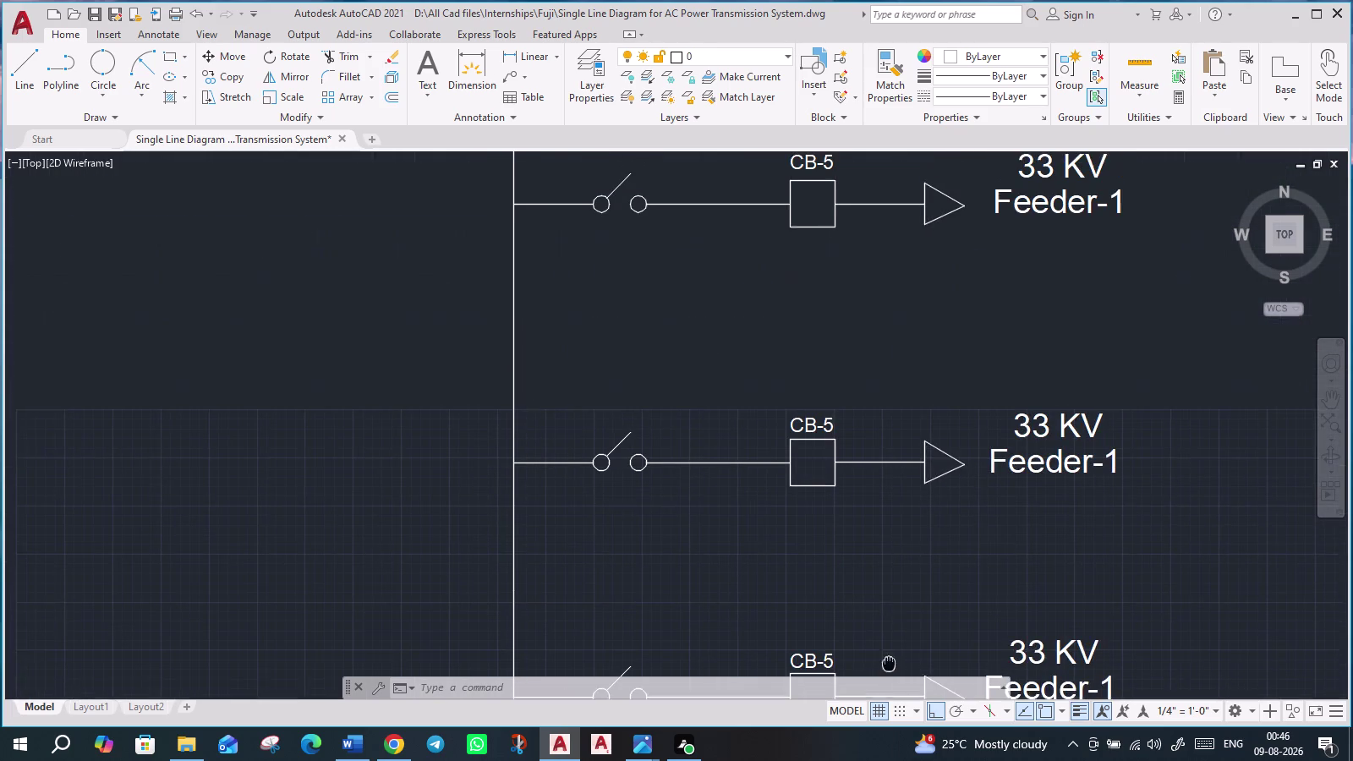
middle_drag(889, 663, 889, 665)
middle_drag(870, 631, 896, 478)
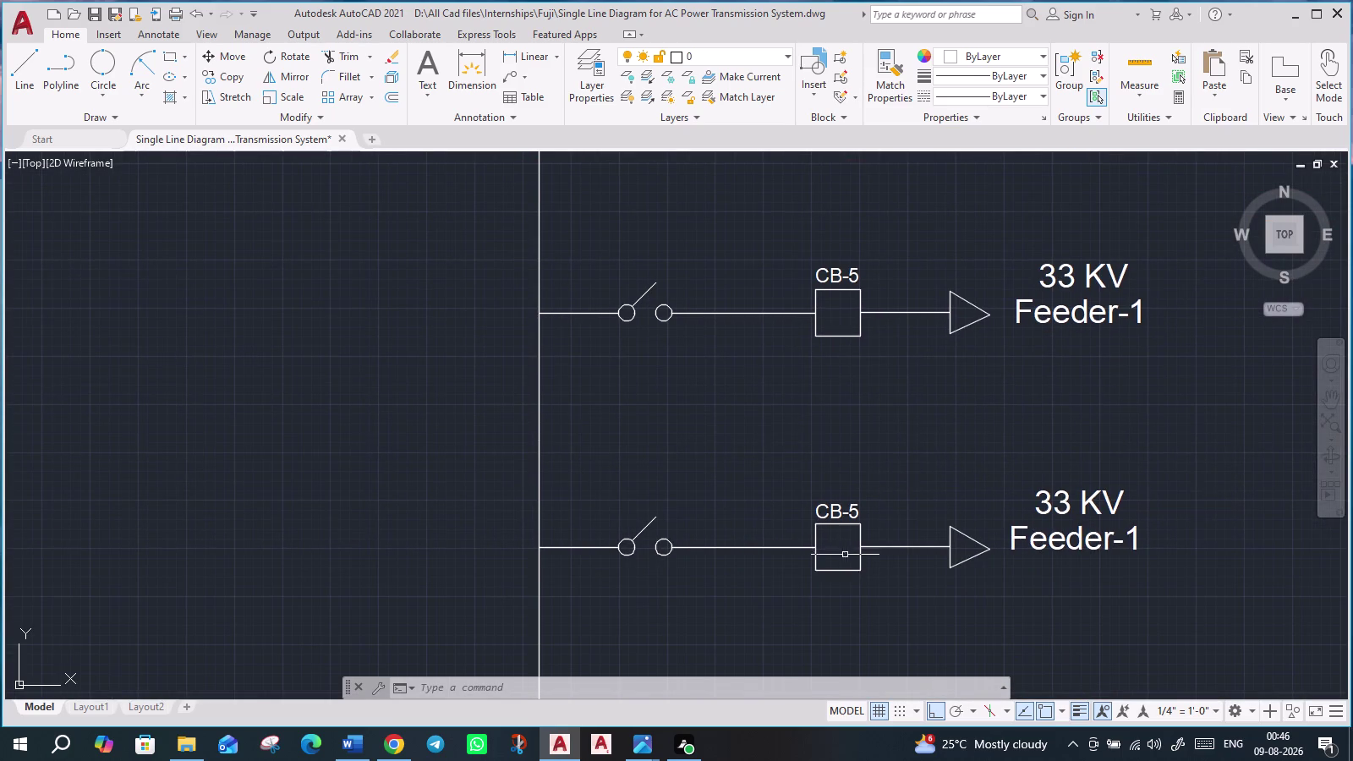
scroll(up, 3)
scroll(down, 3)
scroll(up, 3)
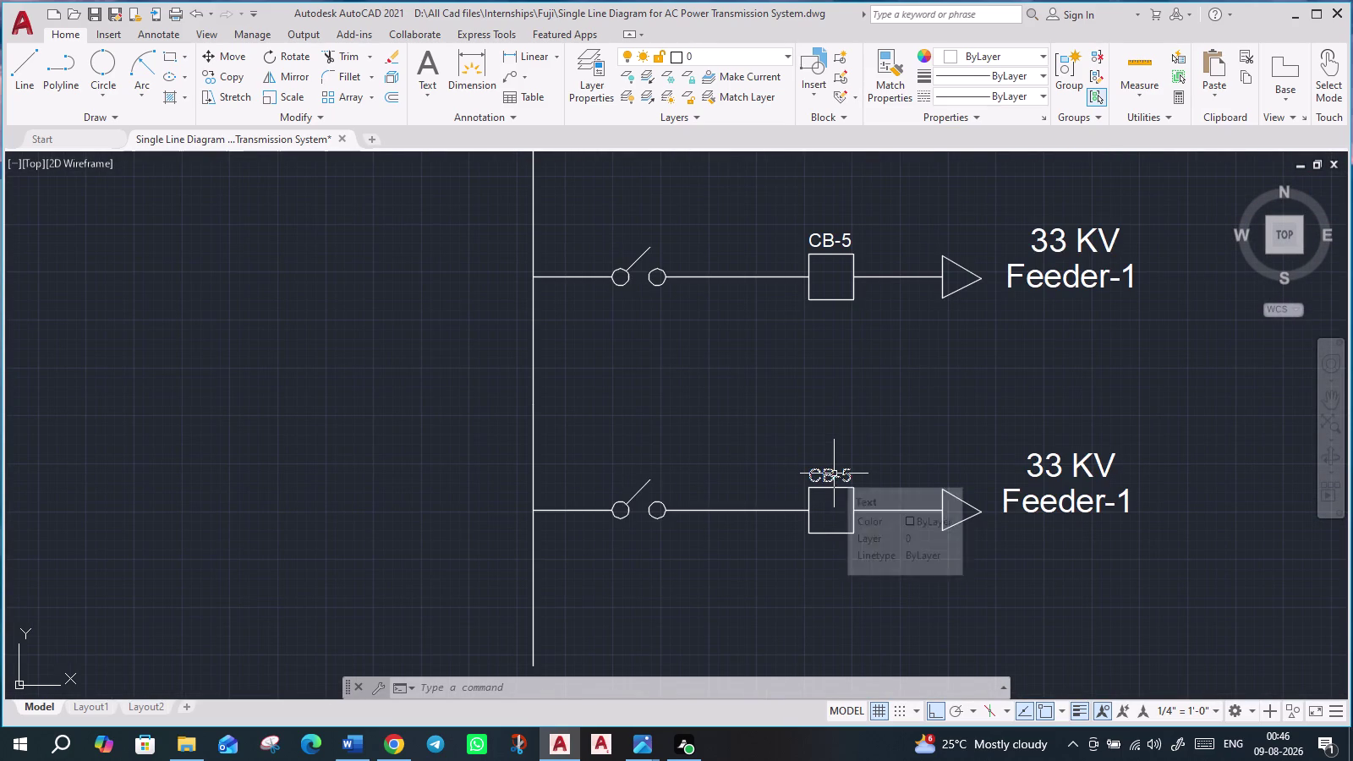
Change the lower CB-5 label to CB-11.
click(818, 470)
click(818, 470)
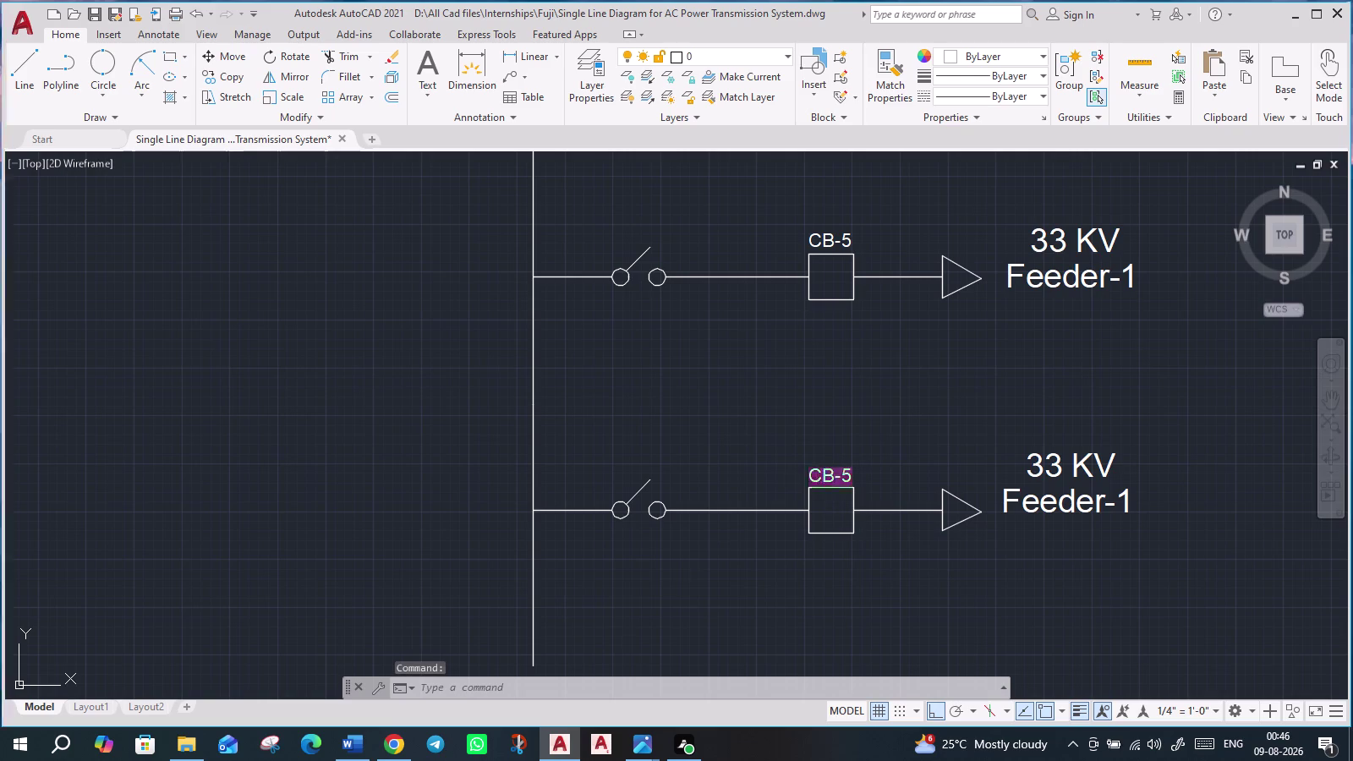
click(849, 474)
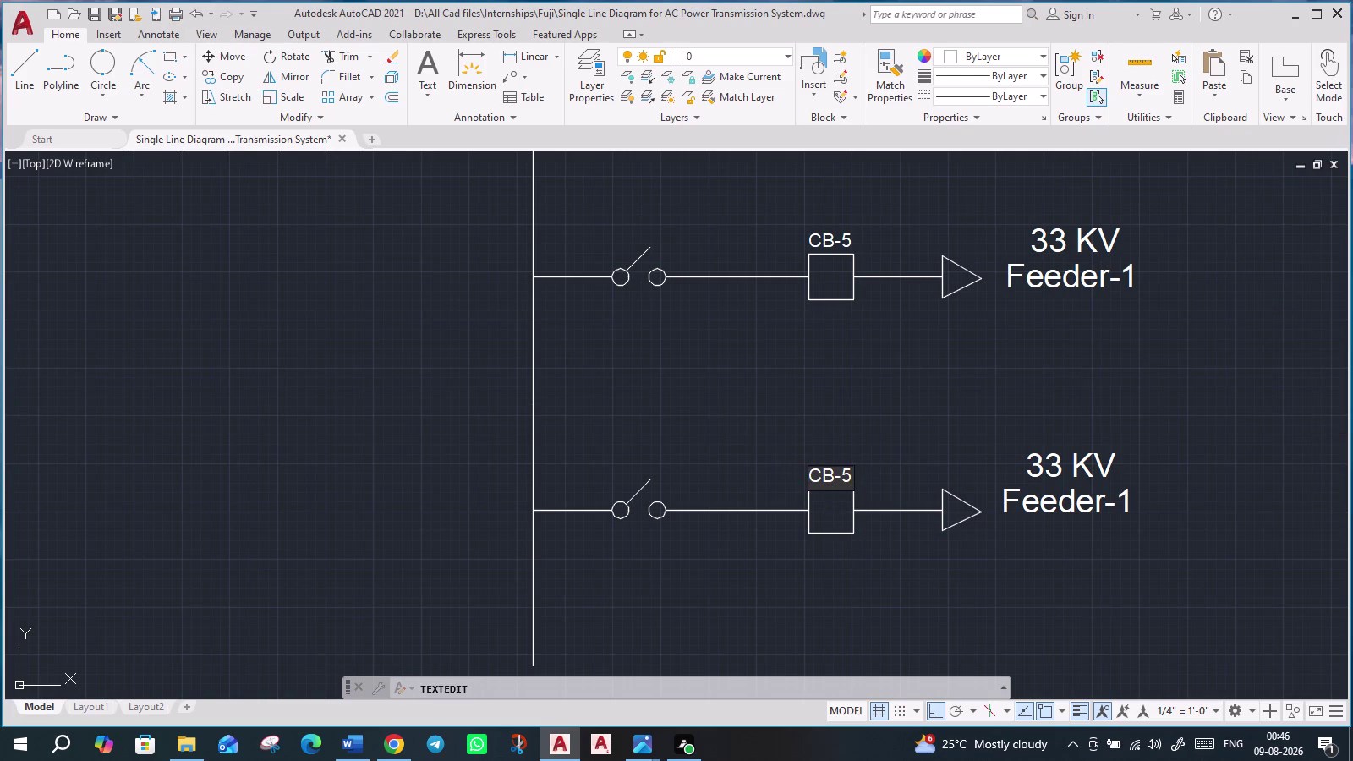
key(BackSpace)
text(11)
click(822, 236)
click(828, 237)
Renumber the upper CB-5 label to CB-10.
click(828, 237)
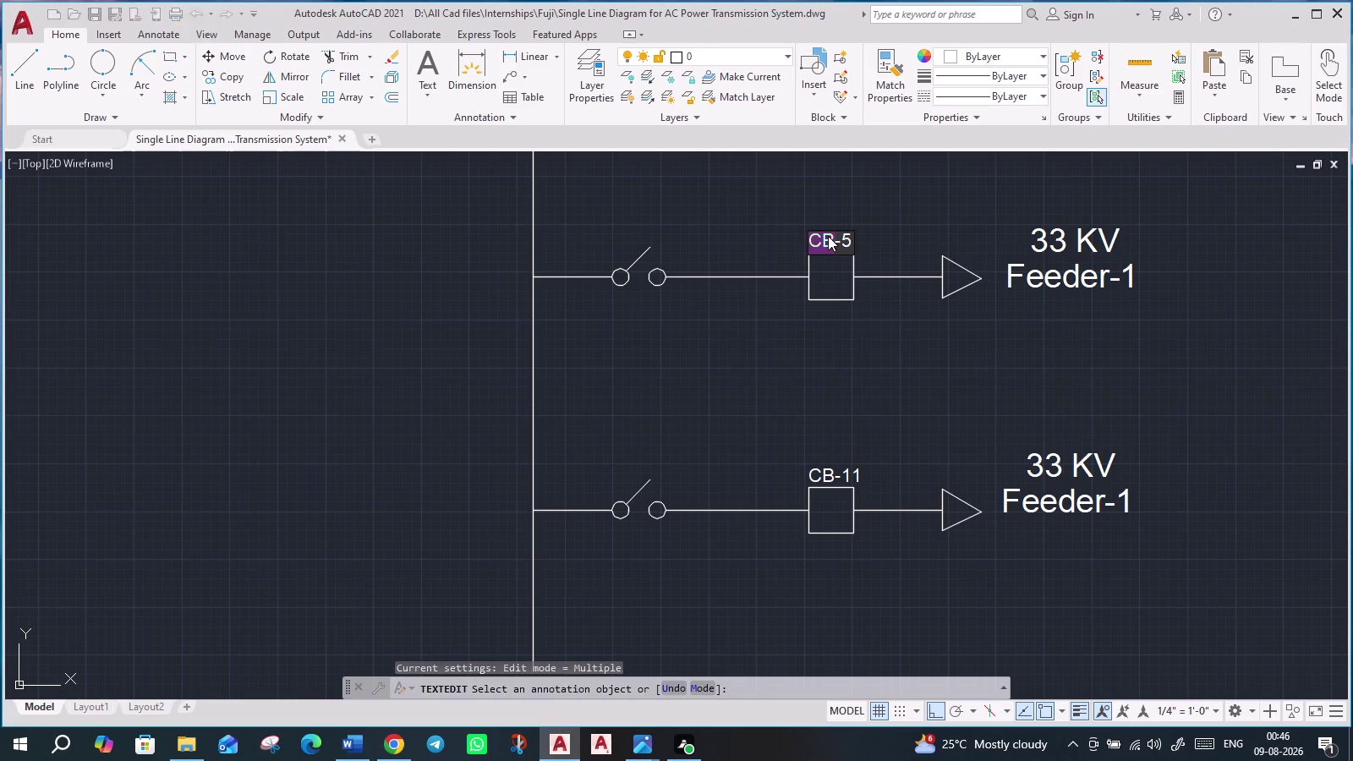
click(849, 234)
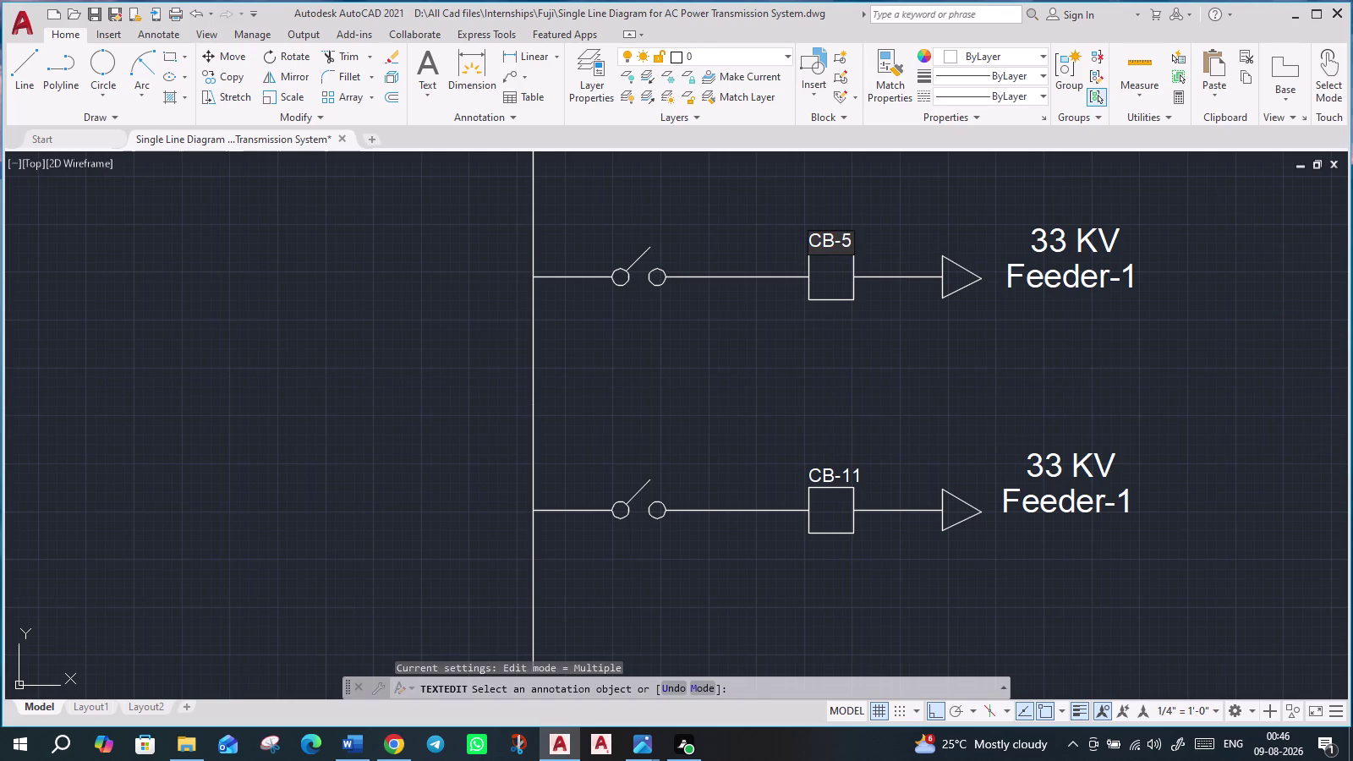
key(BackSpace)
text(10)
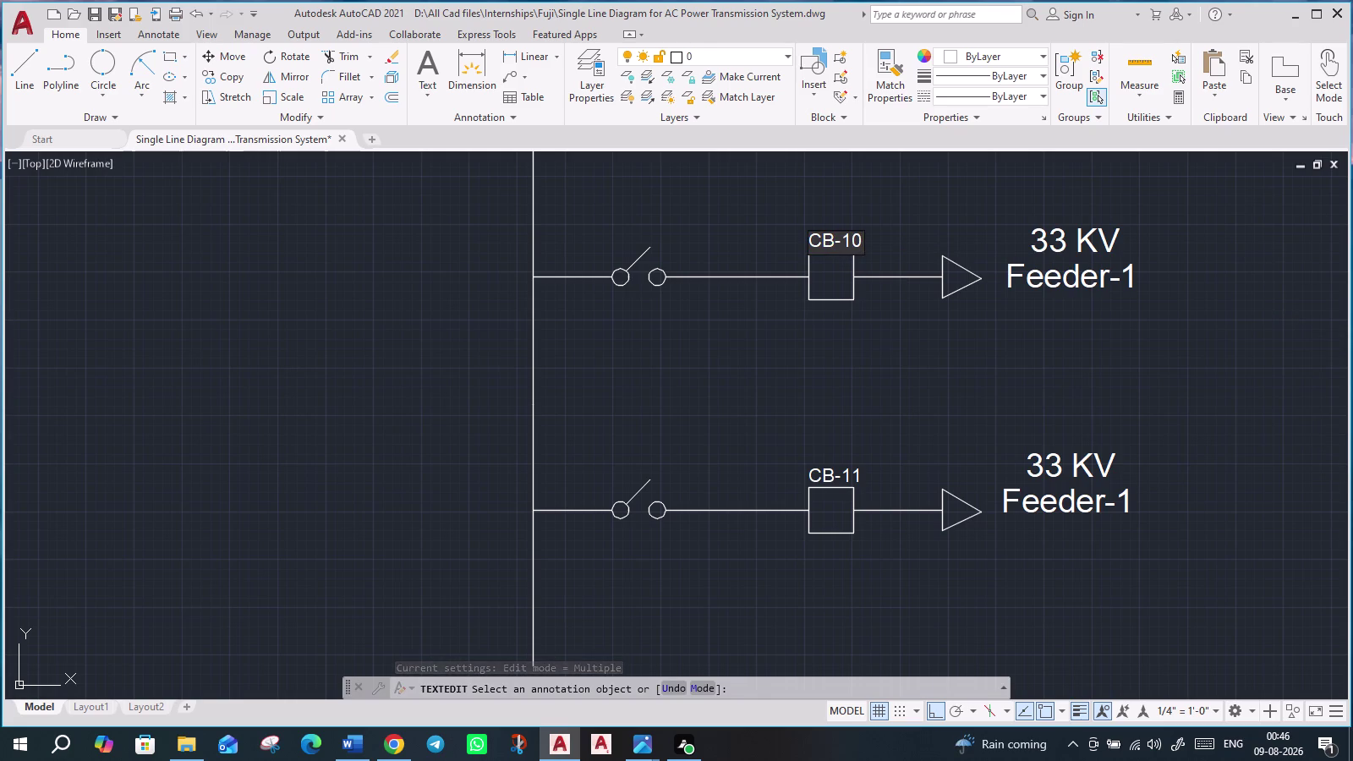
key(Return)
Renumber the next feeder's CB-5 label to CB-9.
middle_drag(864, 232, 866, 248)
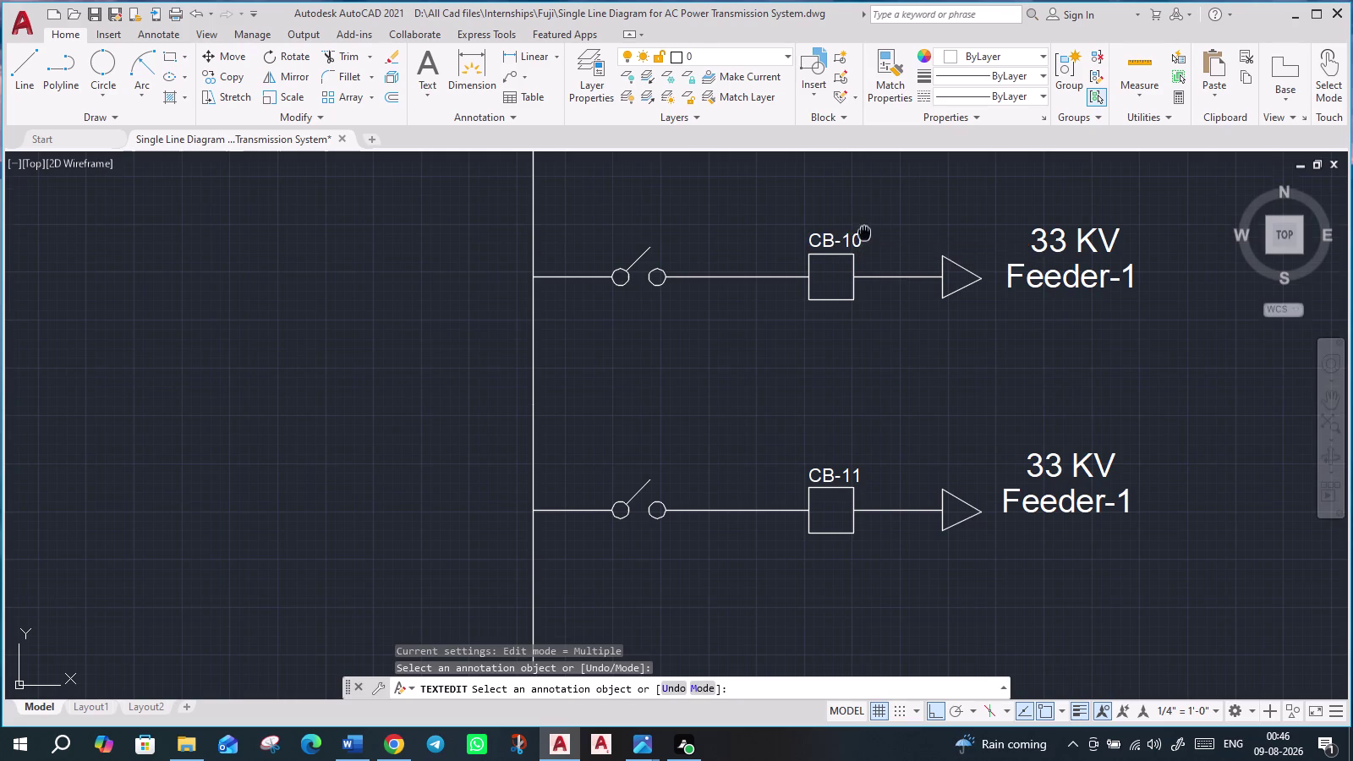
middle_drag(865, 248, 895, 525)
double_click(856, 274)
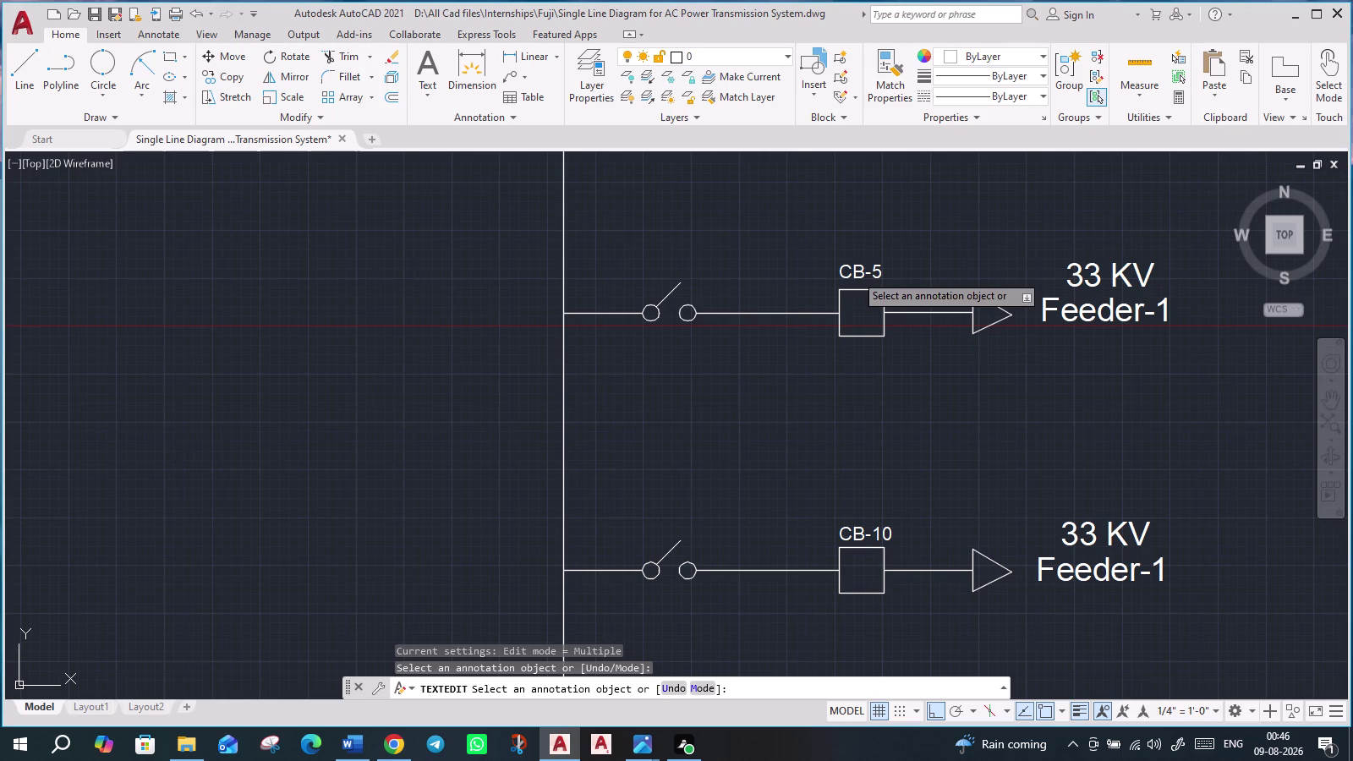
click(878, 274)
key(BackSpace)
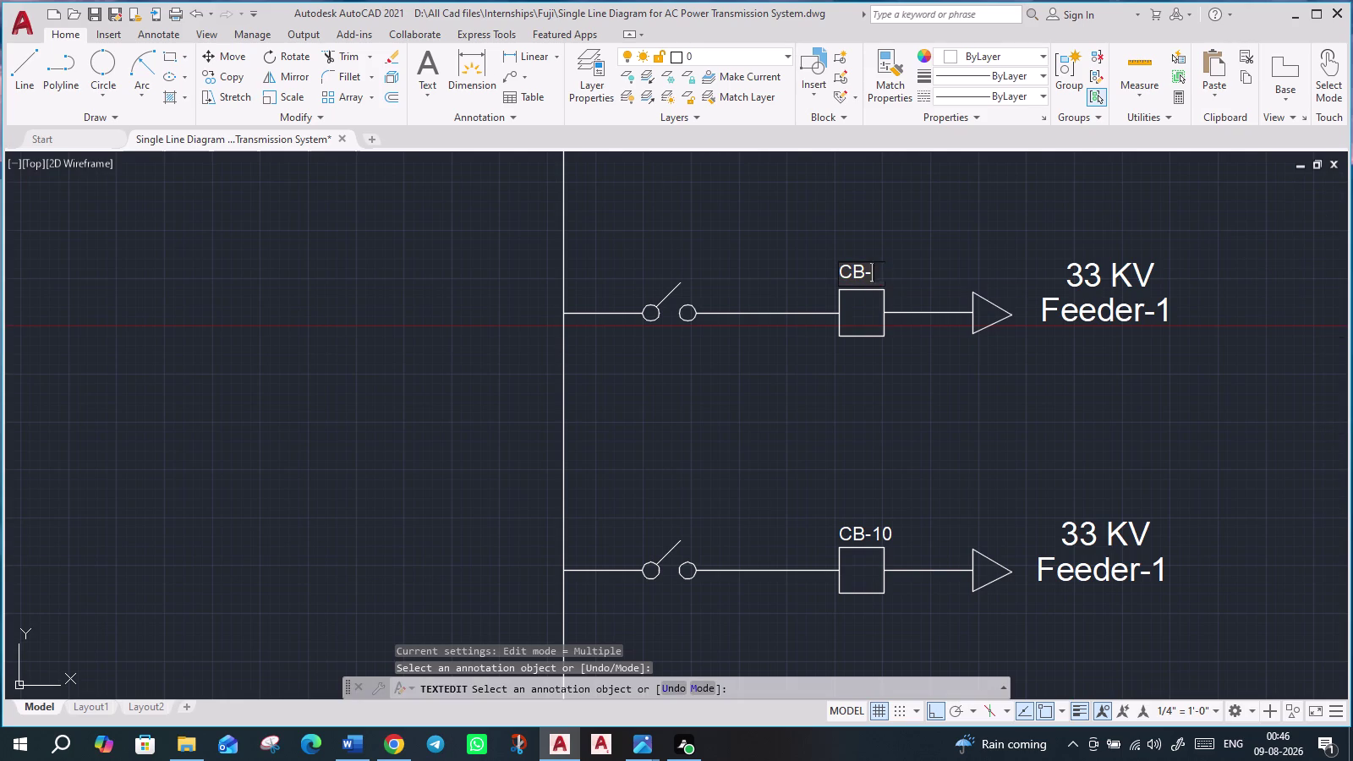
key(9)
key(Return)
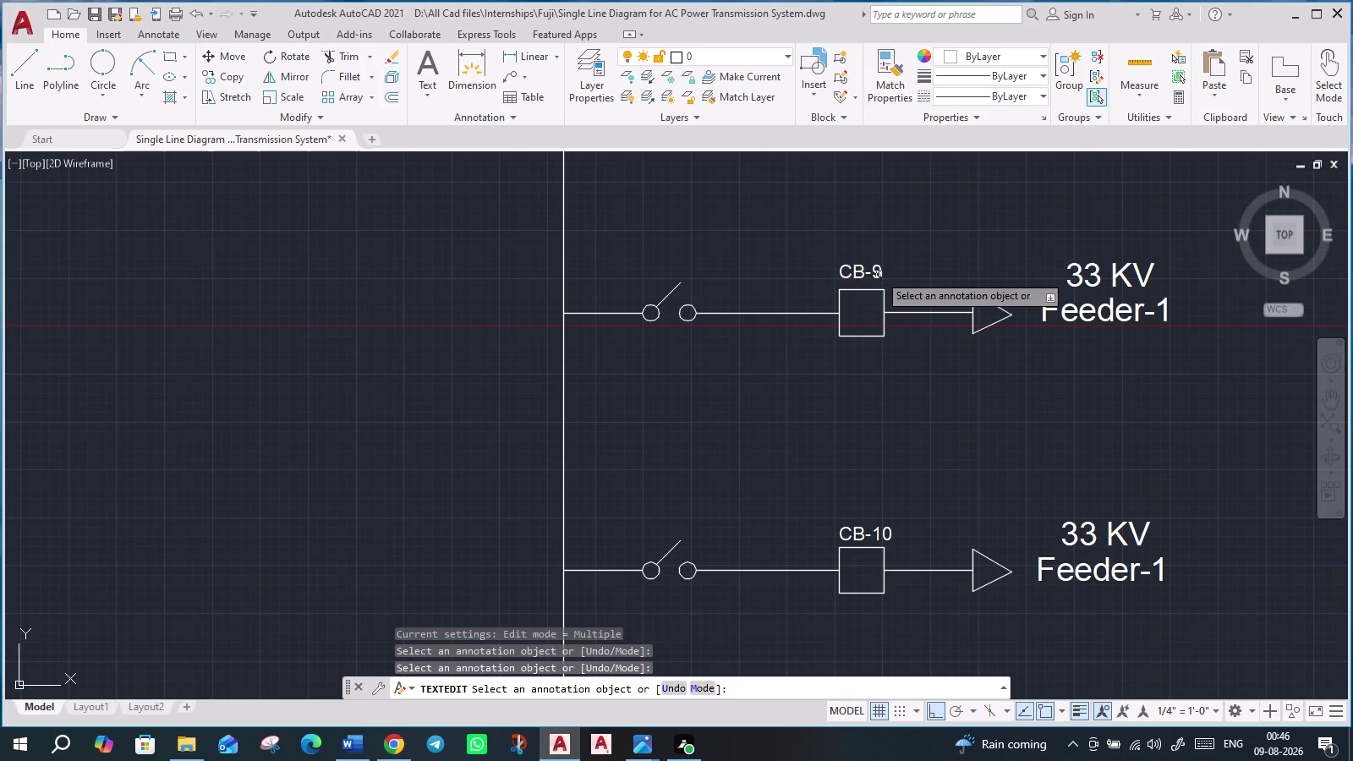
Bring the upper feeder breakers into view and open their CB-5 label for editing.
middle_drag(879, 277, 885, 426)
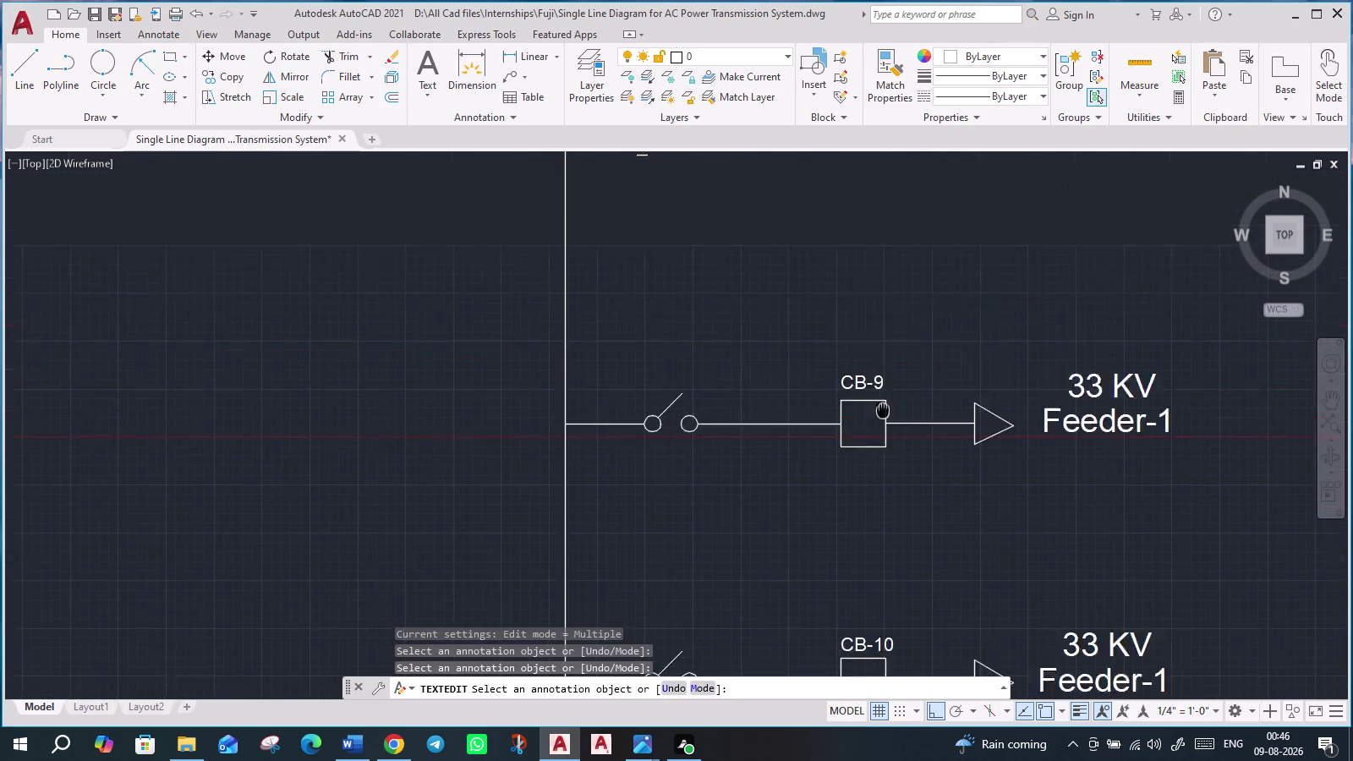
middle_drag(884, 427, 907, 562)
scroll(down, 3)
middle_drag(917, 320, 919, 666)
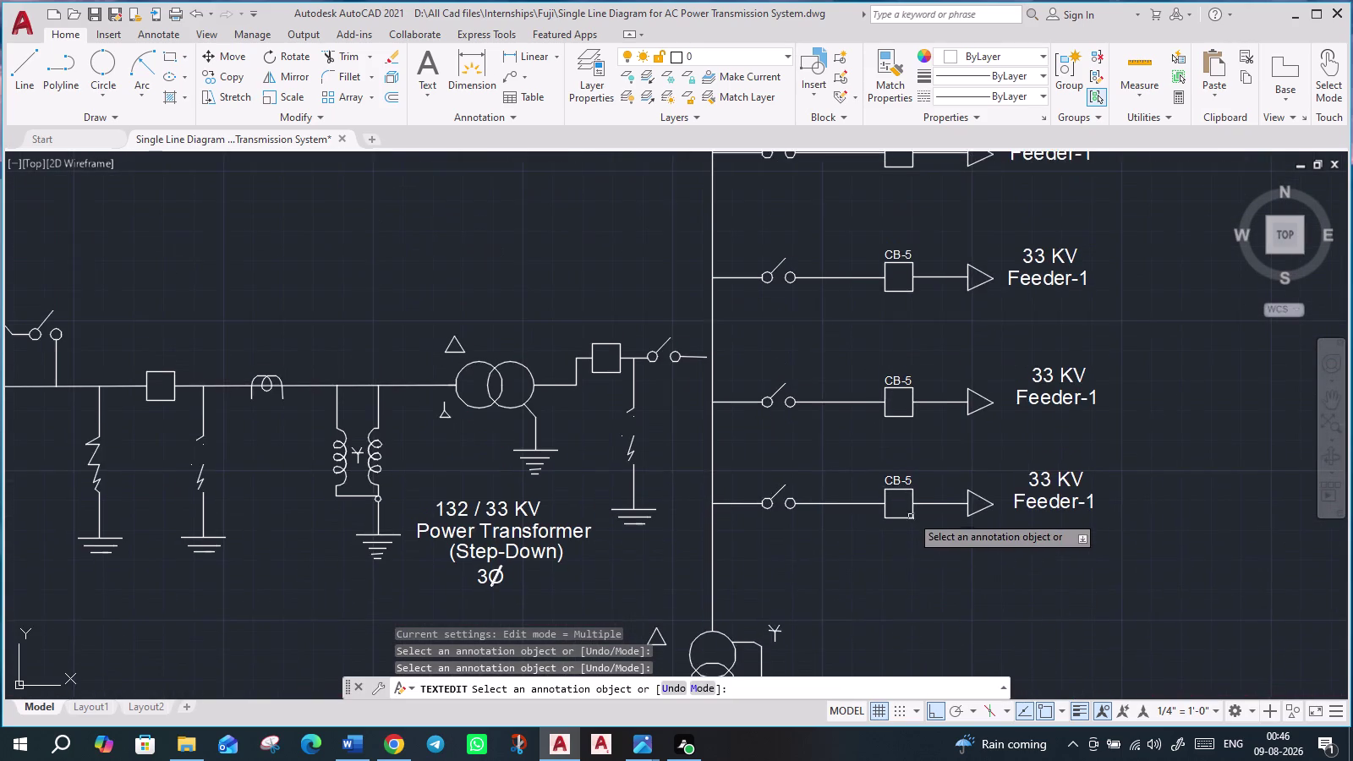
scroll(up, 3)
double_click(890, 463)
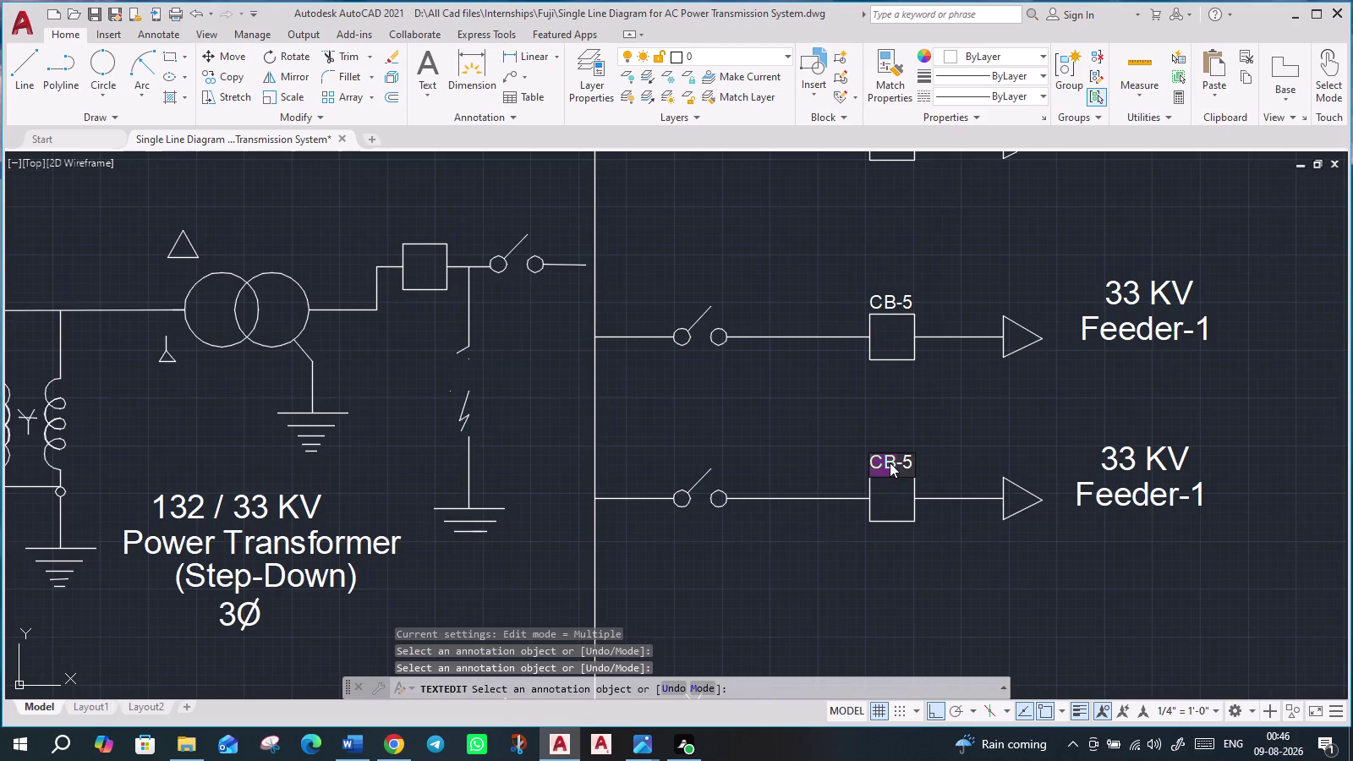
click(916, 458)
double_click(909, 466)
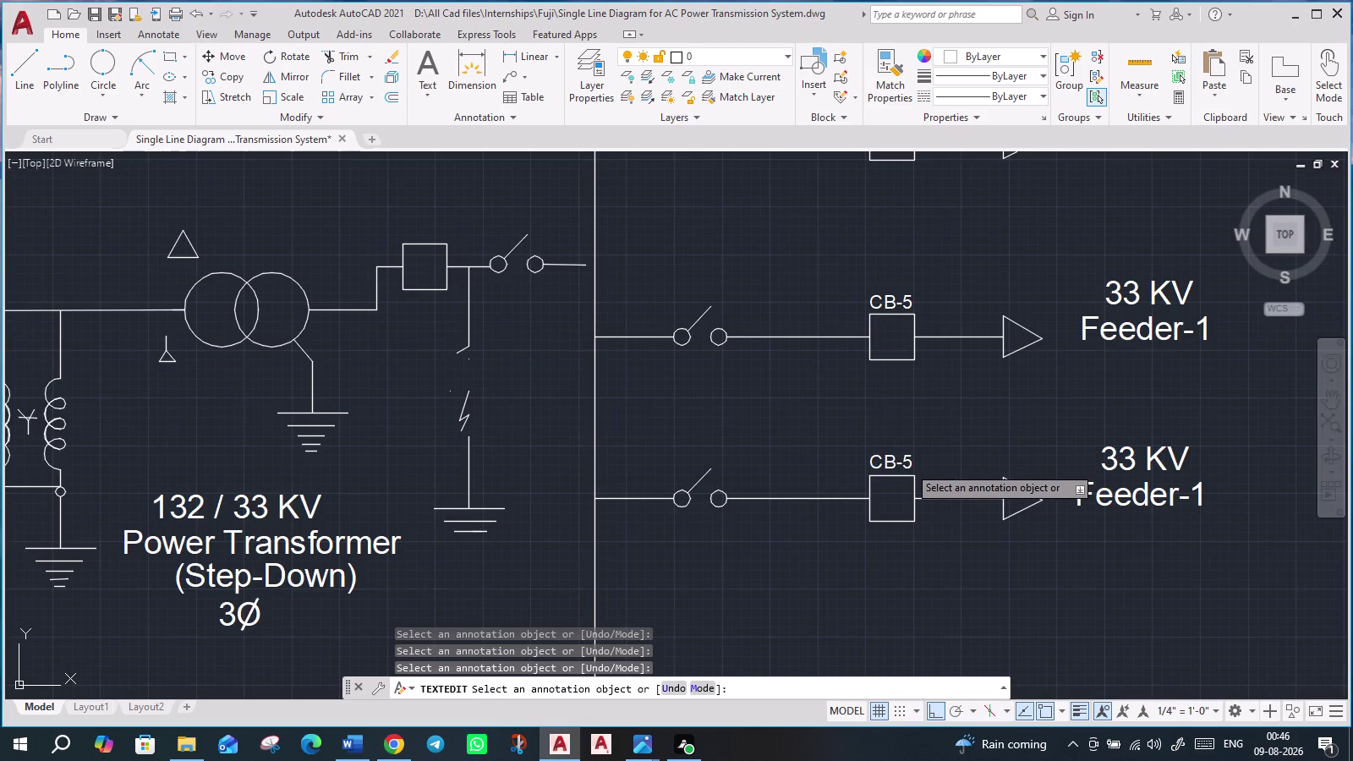
click(912, 460)
Change the open label's number to make it CB-8.
click(912, 460)
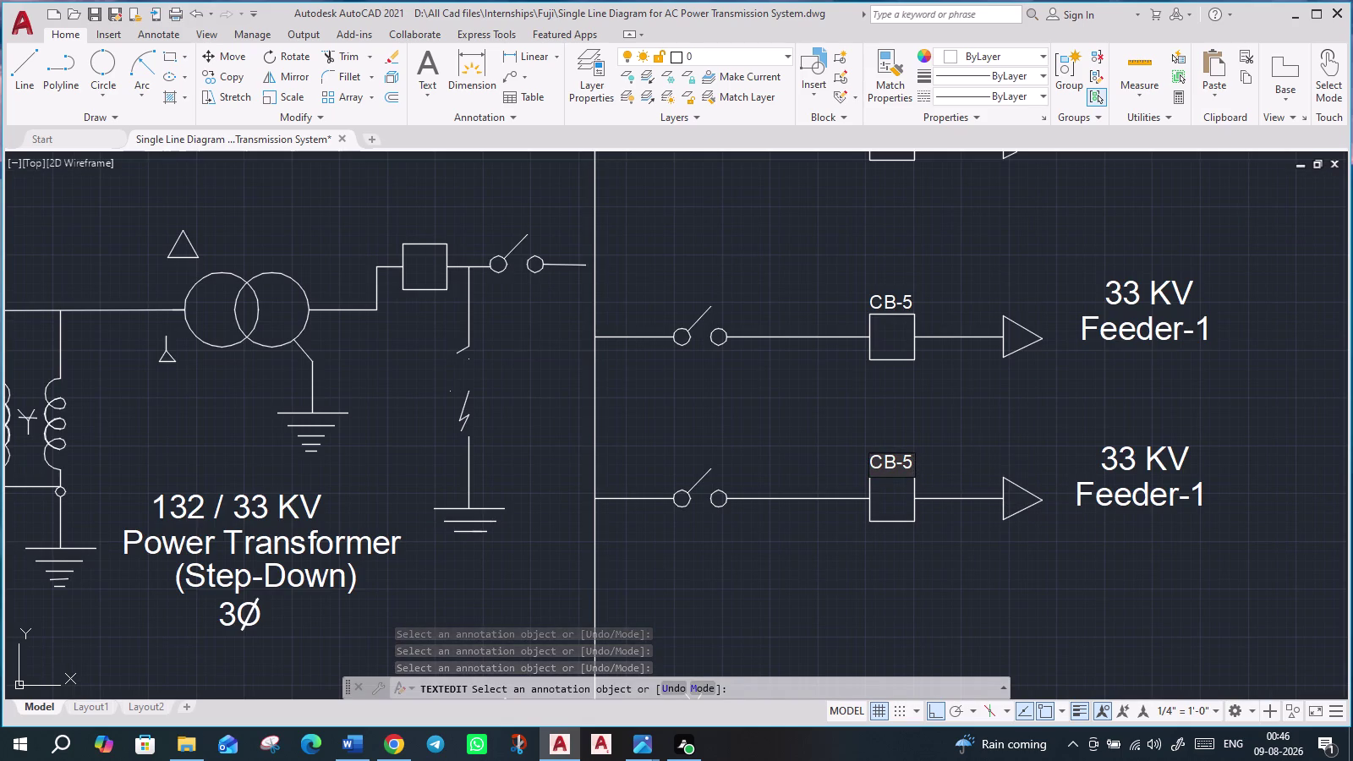
key(BackSpace)
key(8)
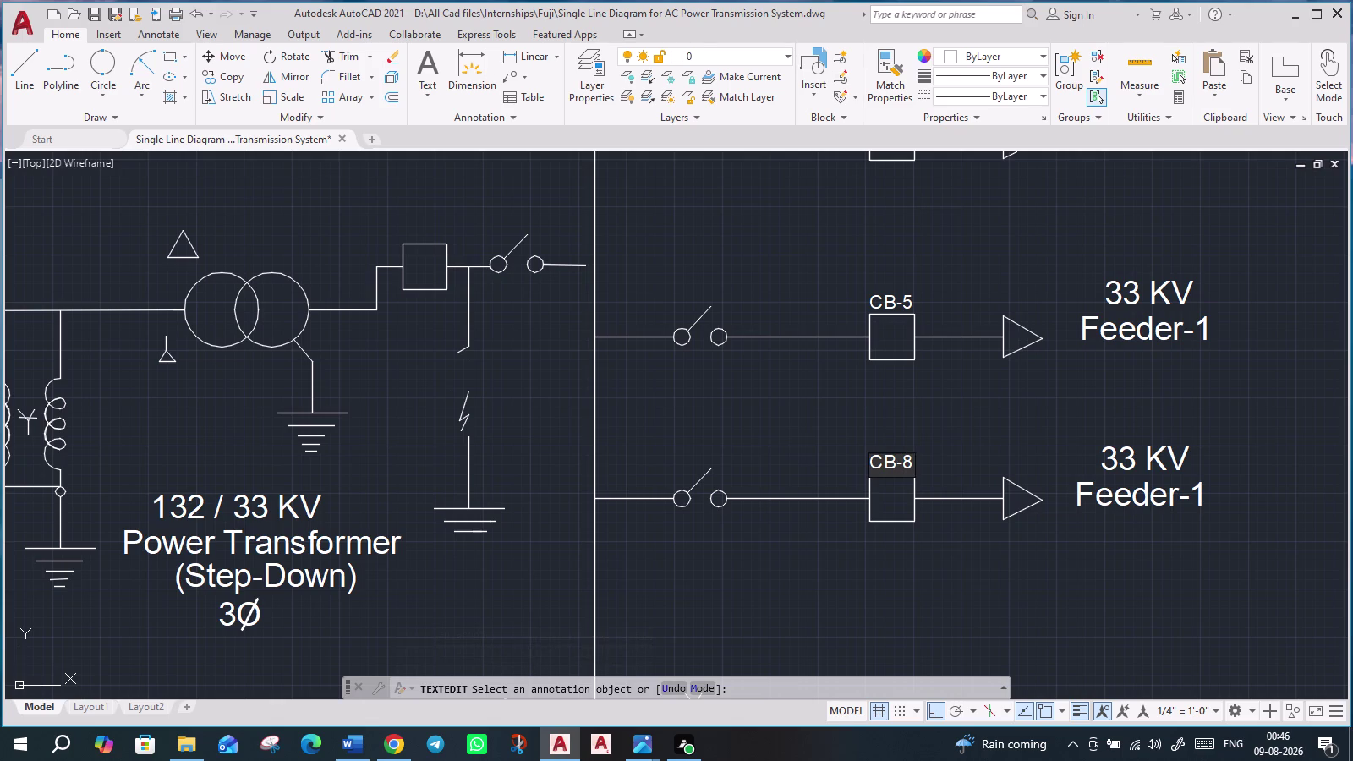
key(Return)
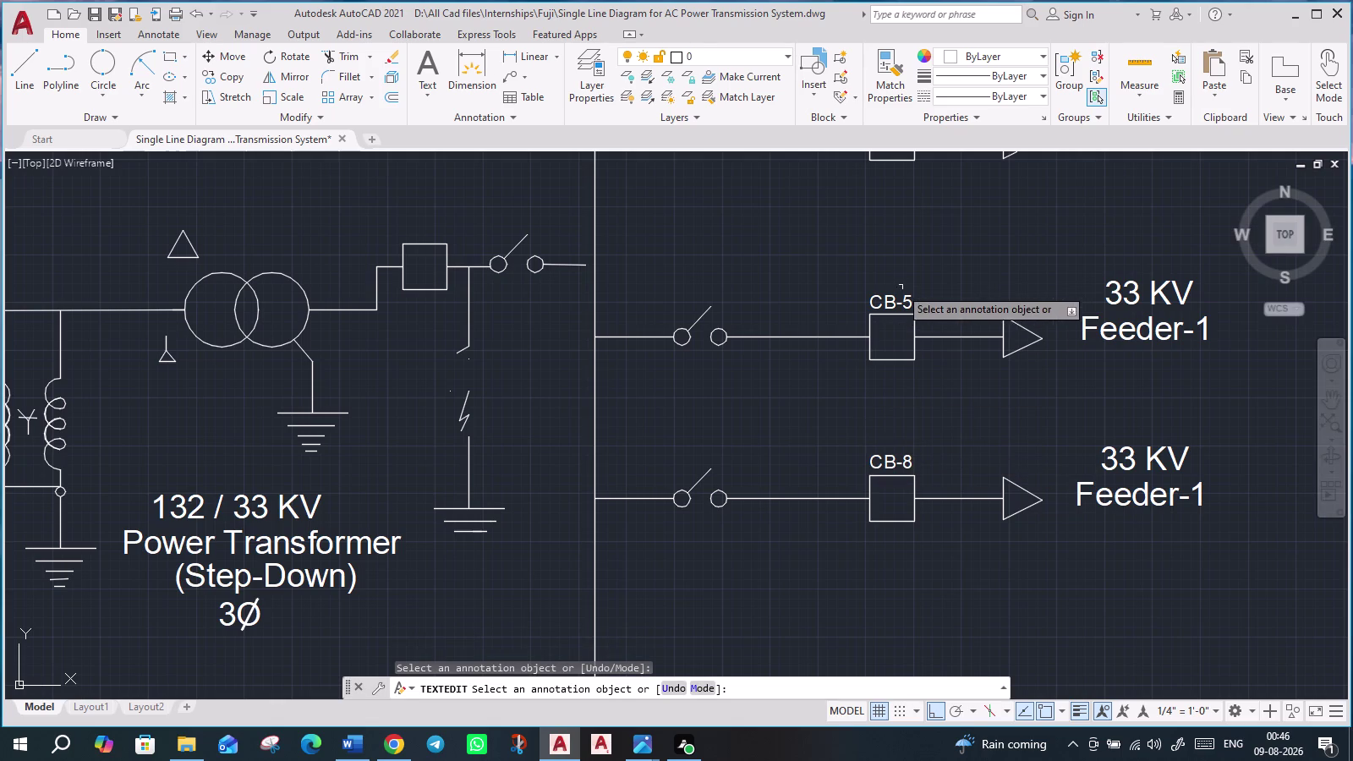
Renumber the next duplicate breaker label to CB-7.
double_click(895, 300)
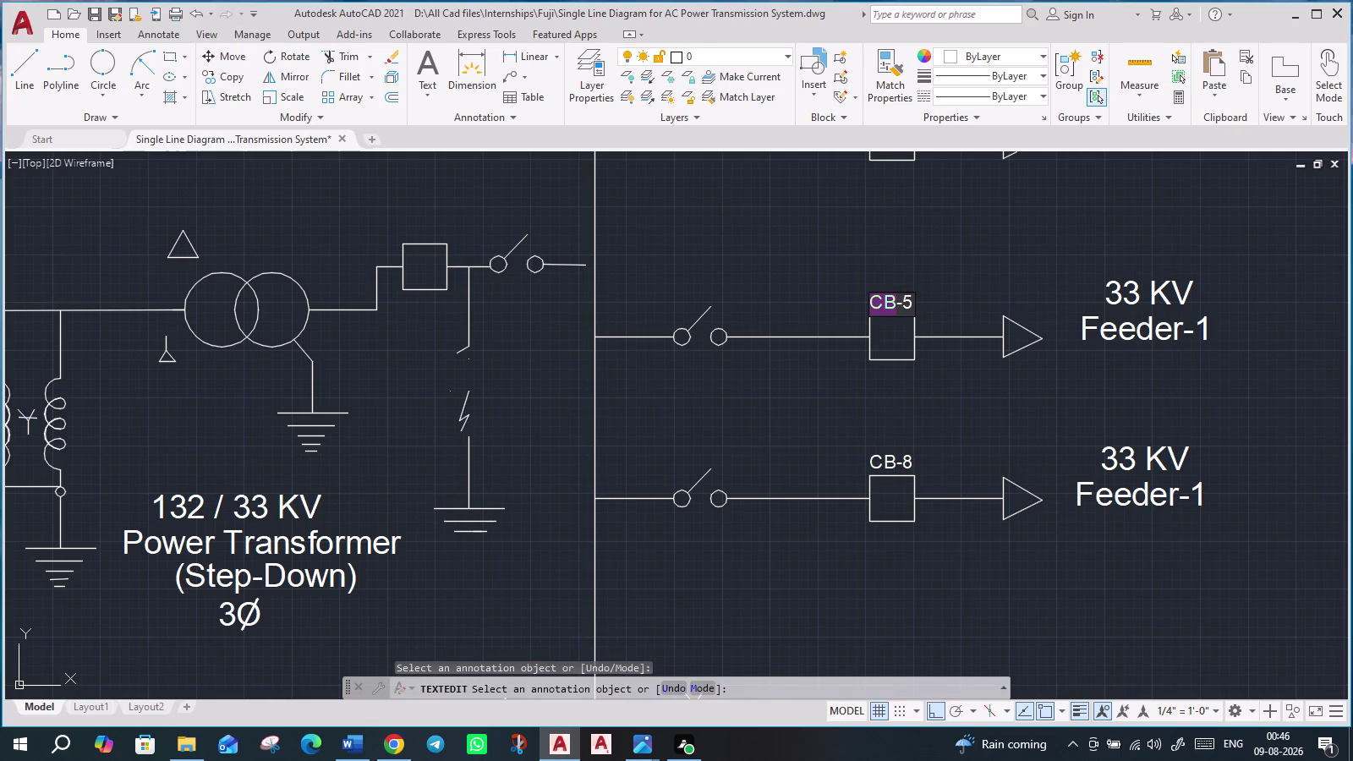
click(912, 305)
key(BackSpace)
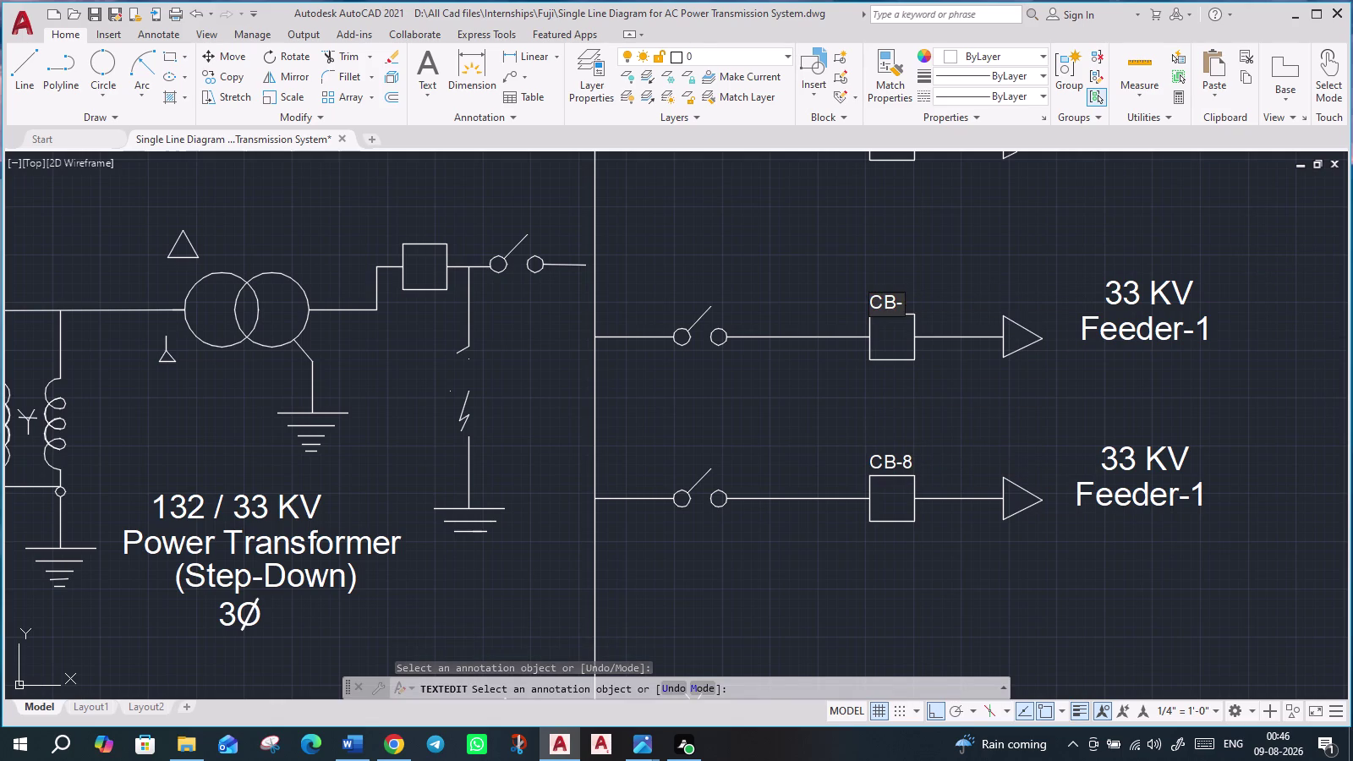
key(7)
key(Return)
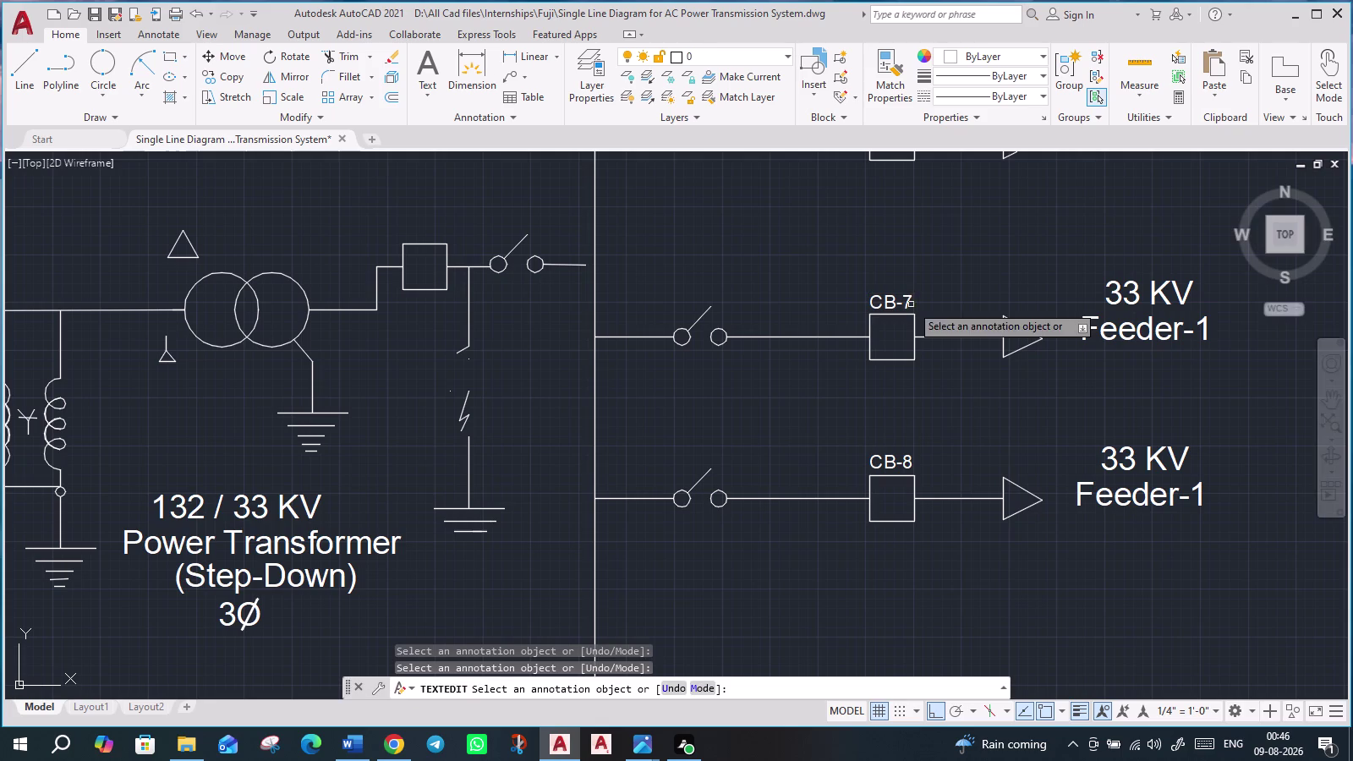
key(Return)
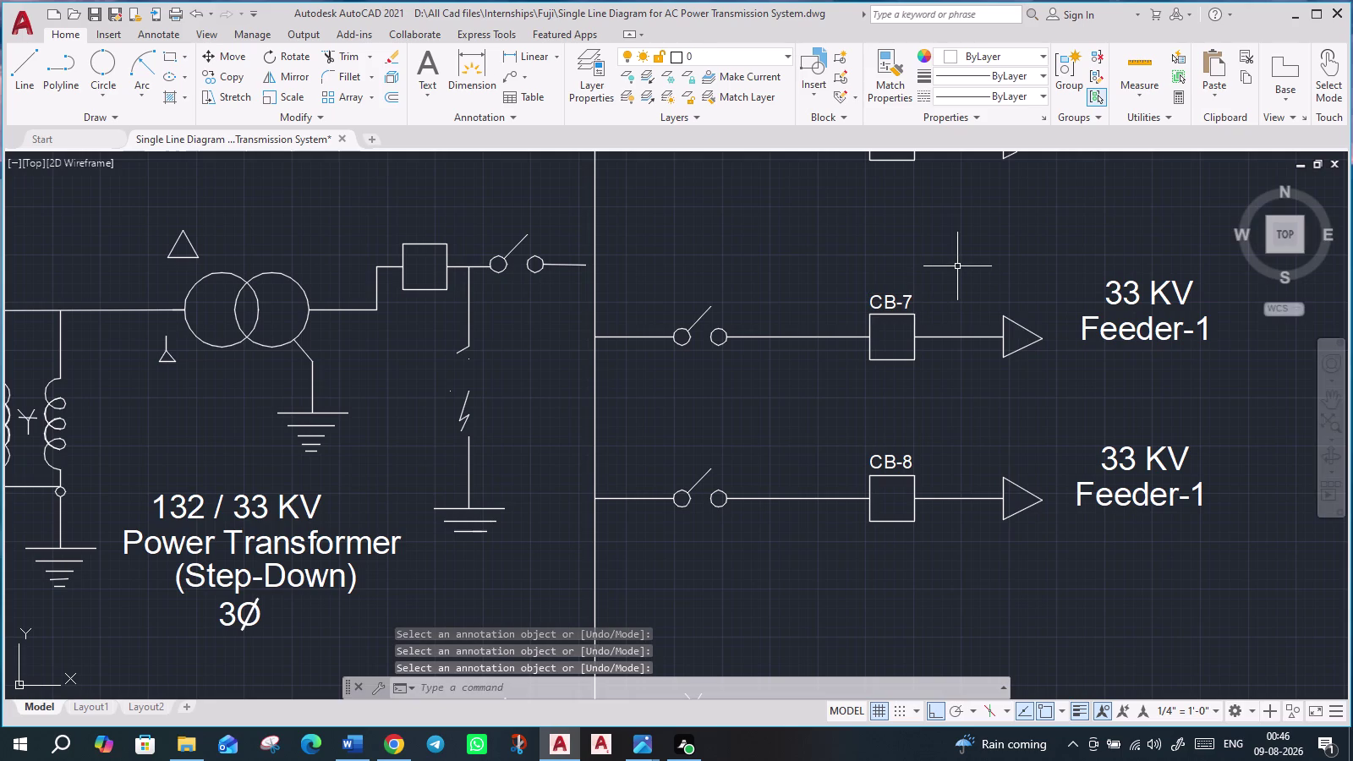
Renumber the duplicate CB-5 label on the upper feeder to CB-6.
scroll(down, 3)
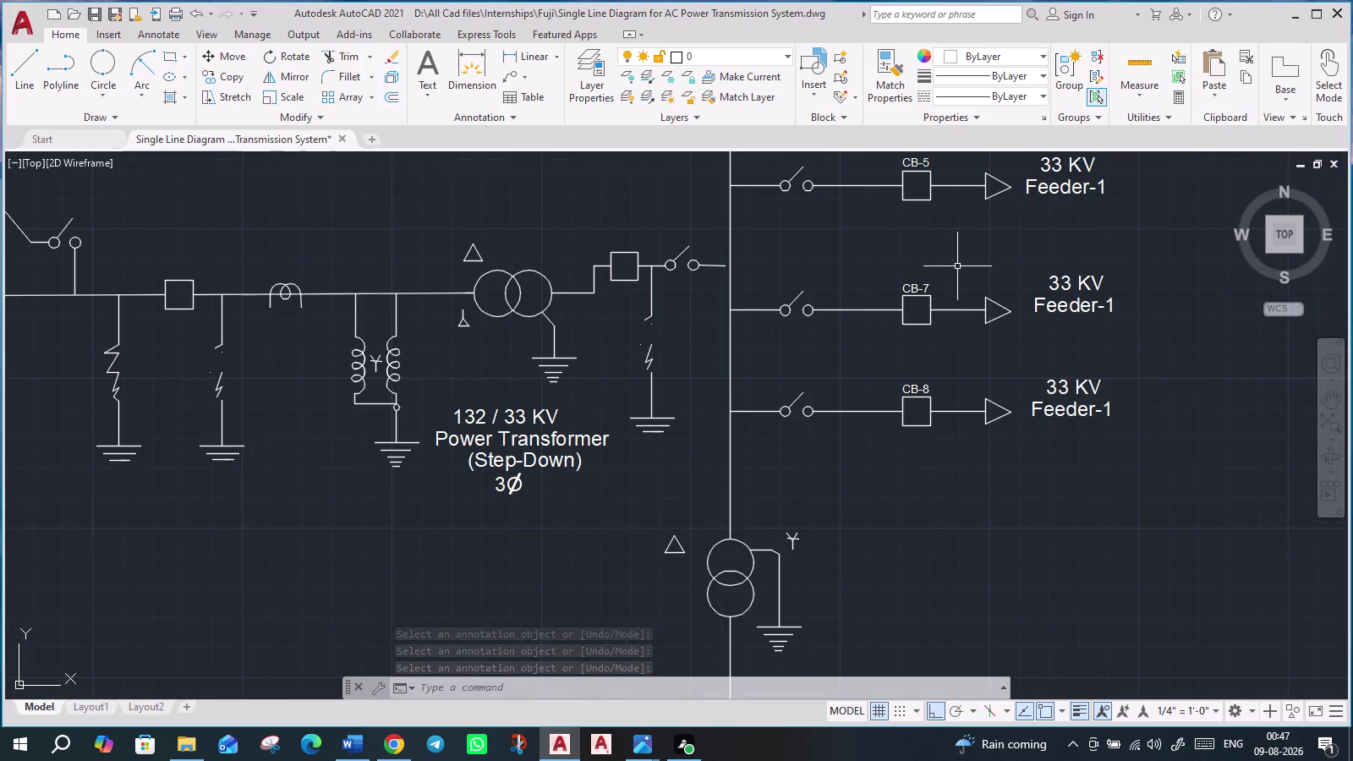
middle_drag(958, 267, 954, 456)
scroll(up, 3)
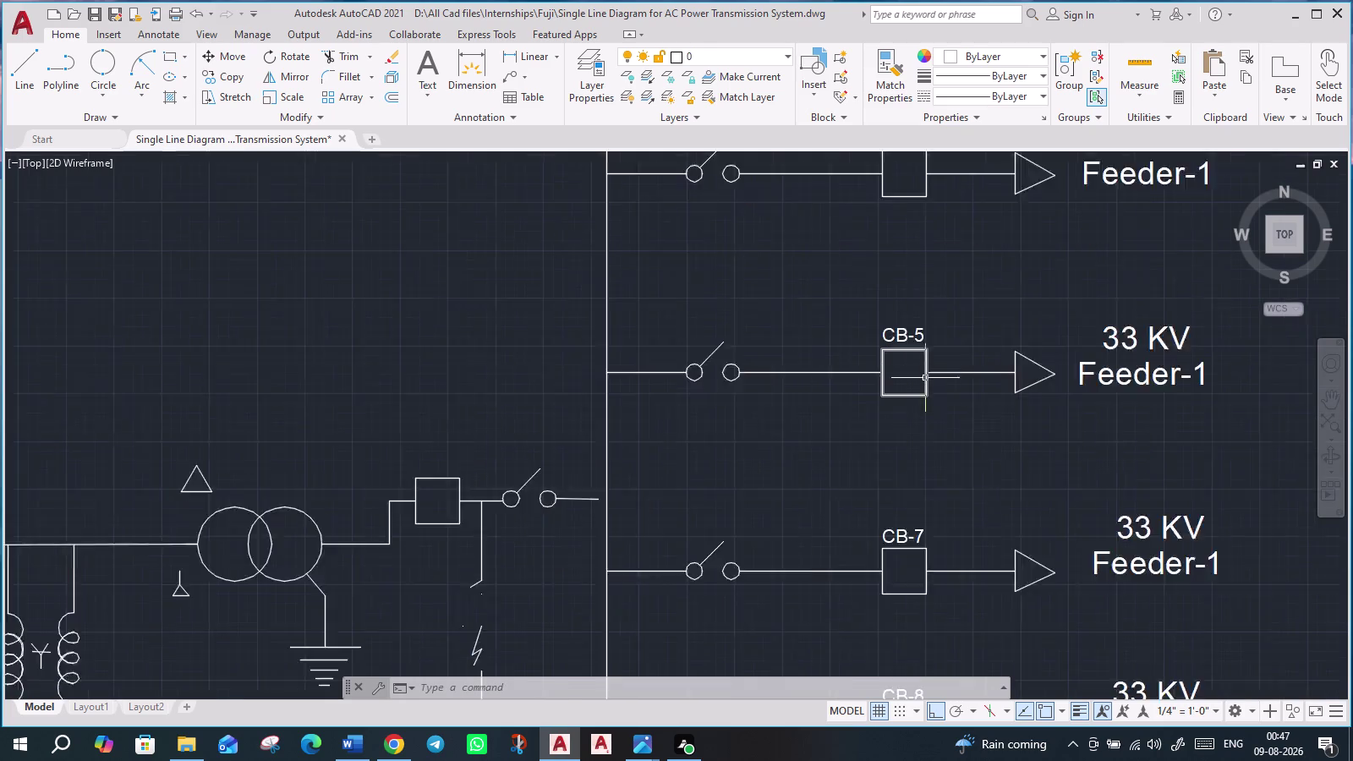
double_click(921, 306)
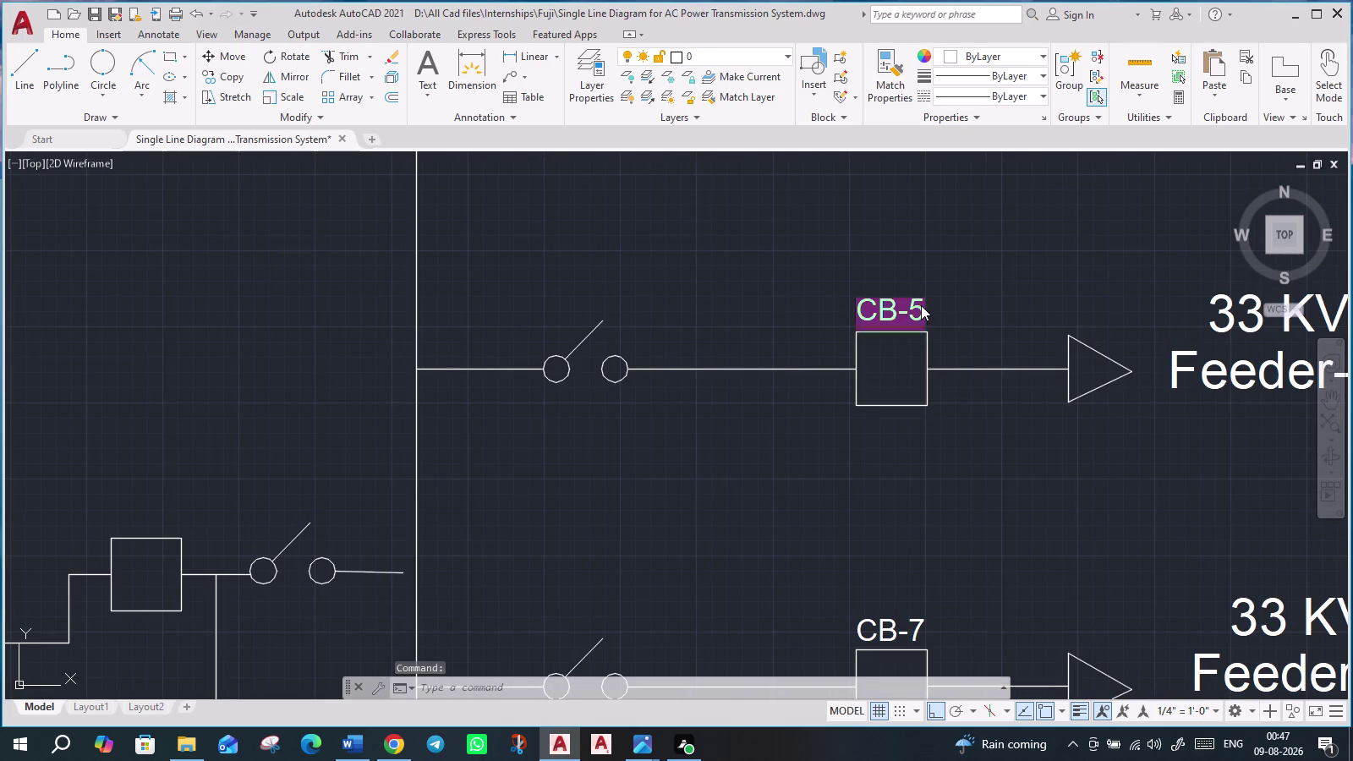
click(921, 306)
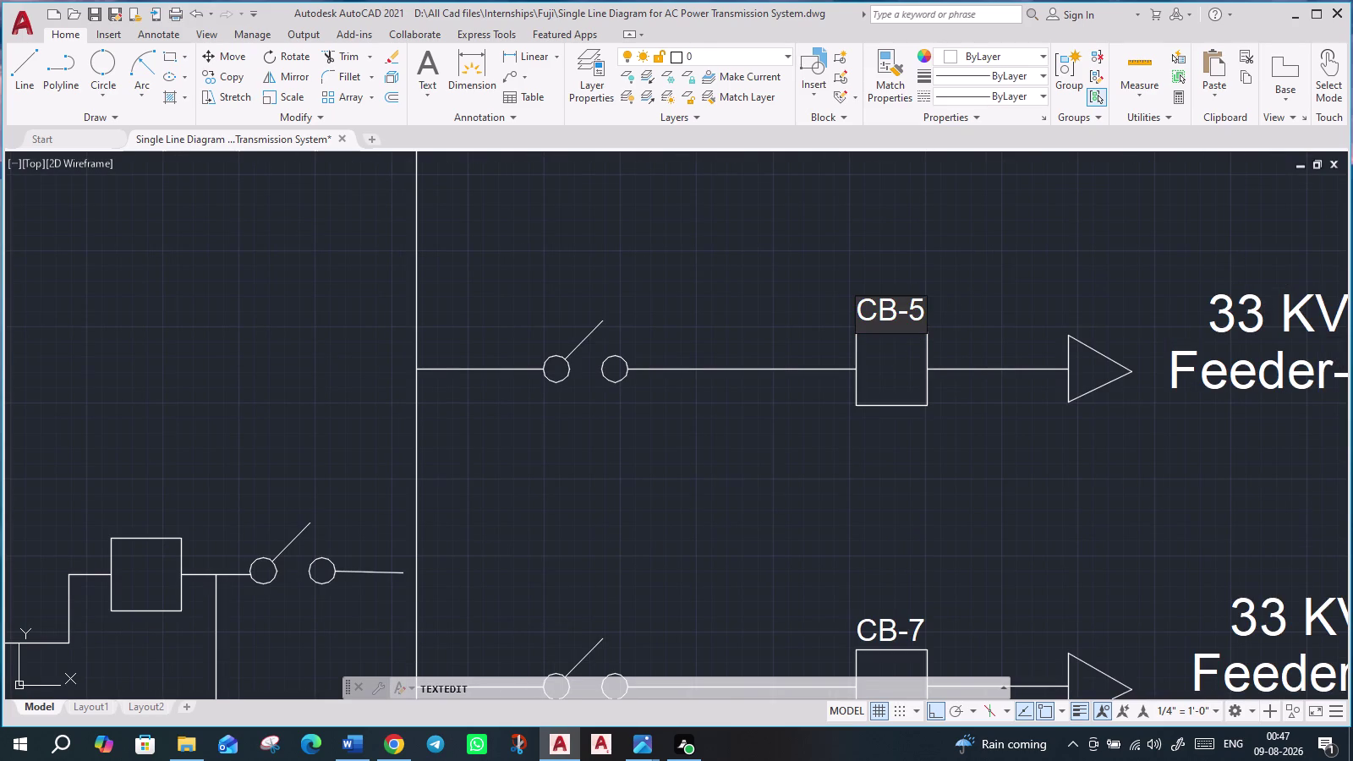
key(BackSpace)
key(6)
key(Return)
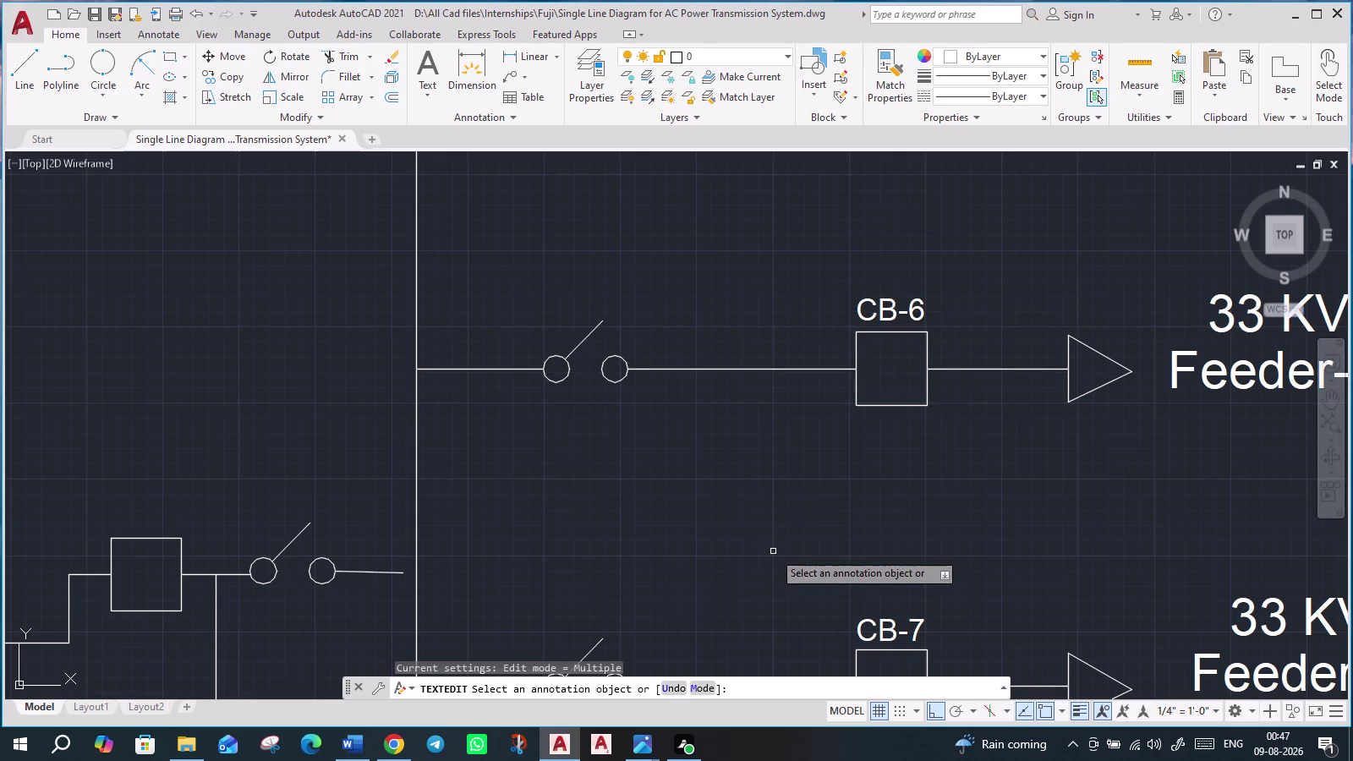
scroll(down, 3)
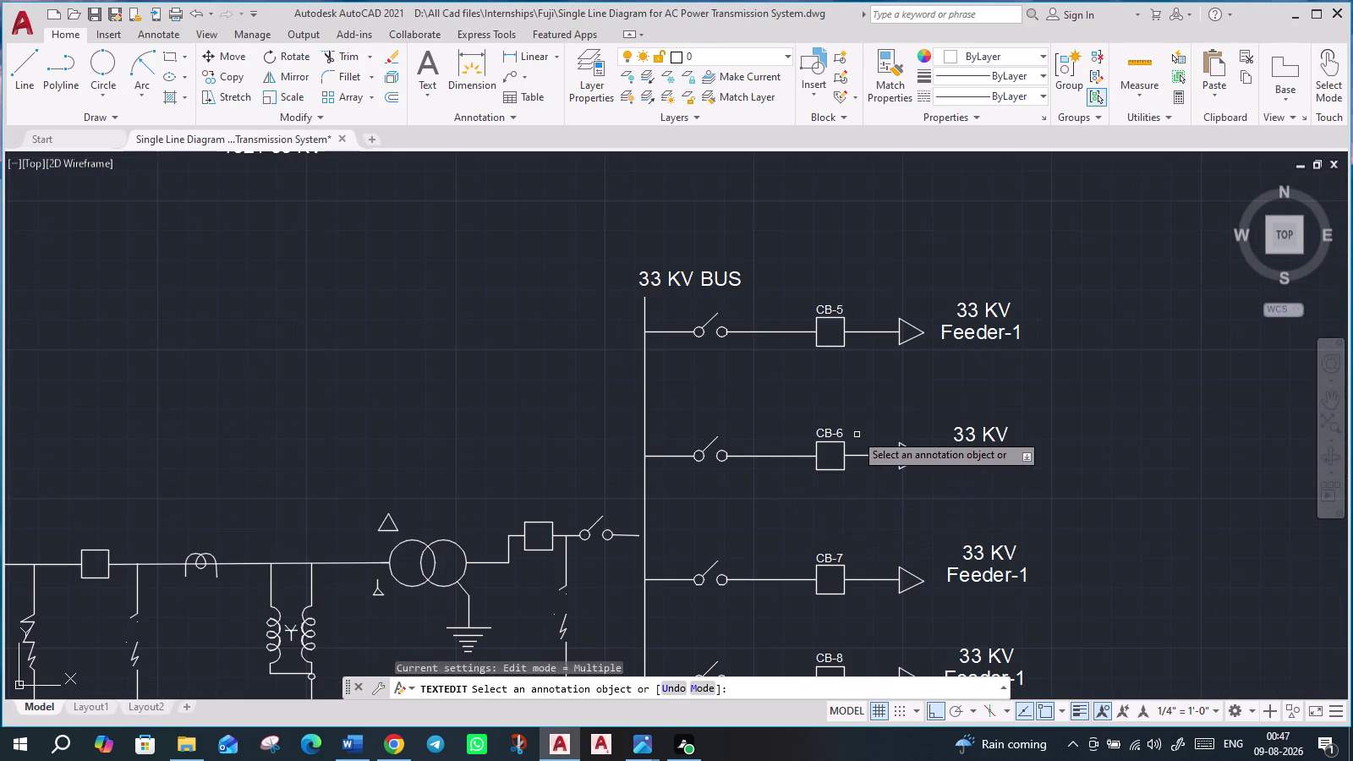
middle_drag(847, 402, 864, 428)
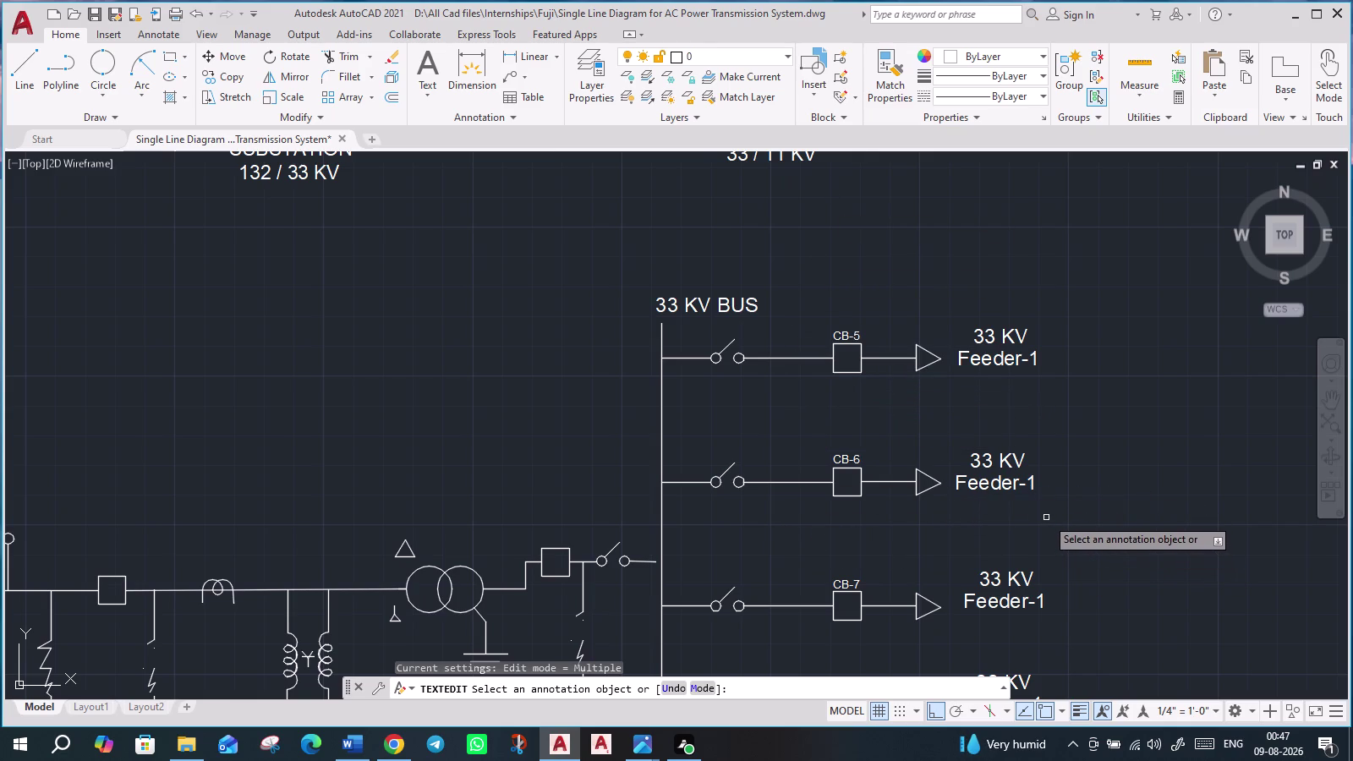
scroll(down, 3)
scroll(up, 3)
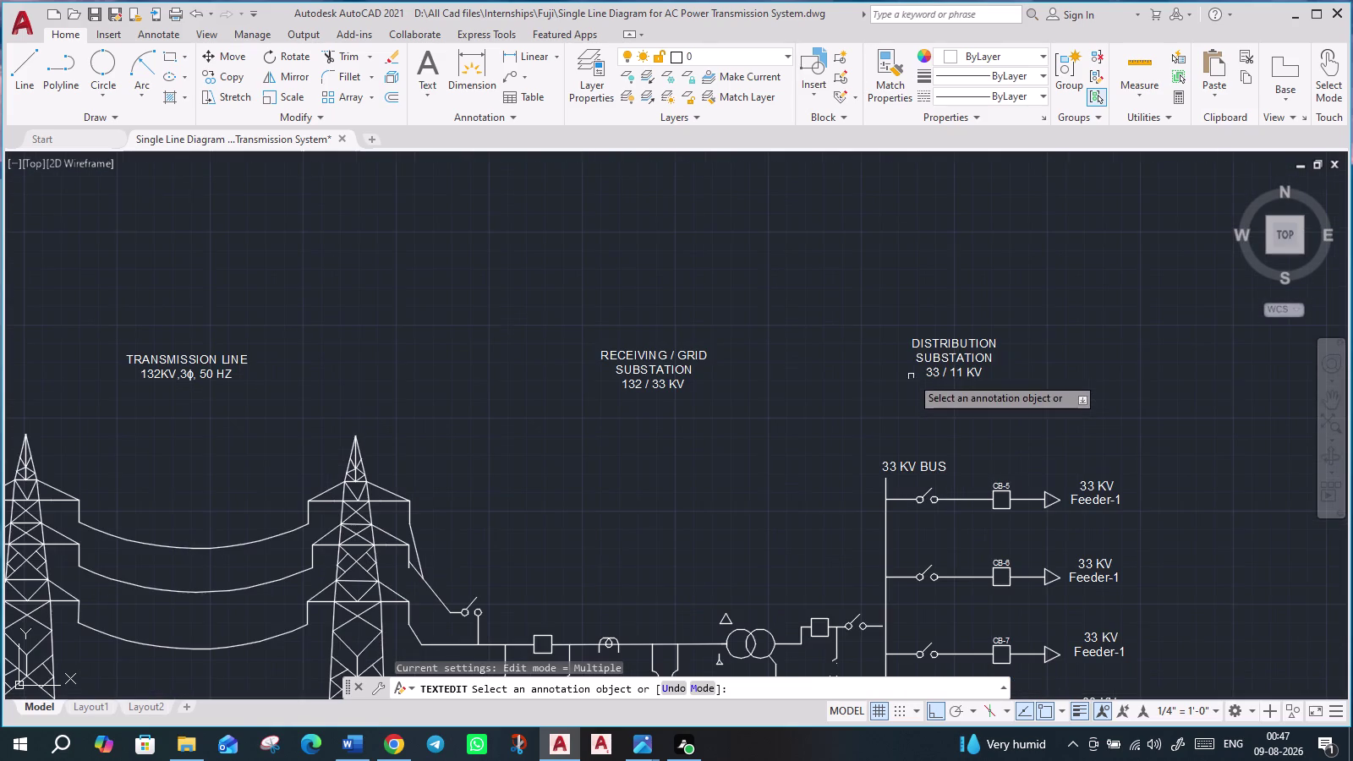
scroll(down, 3)
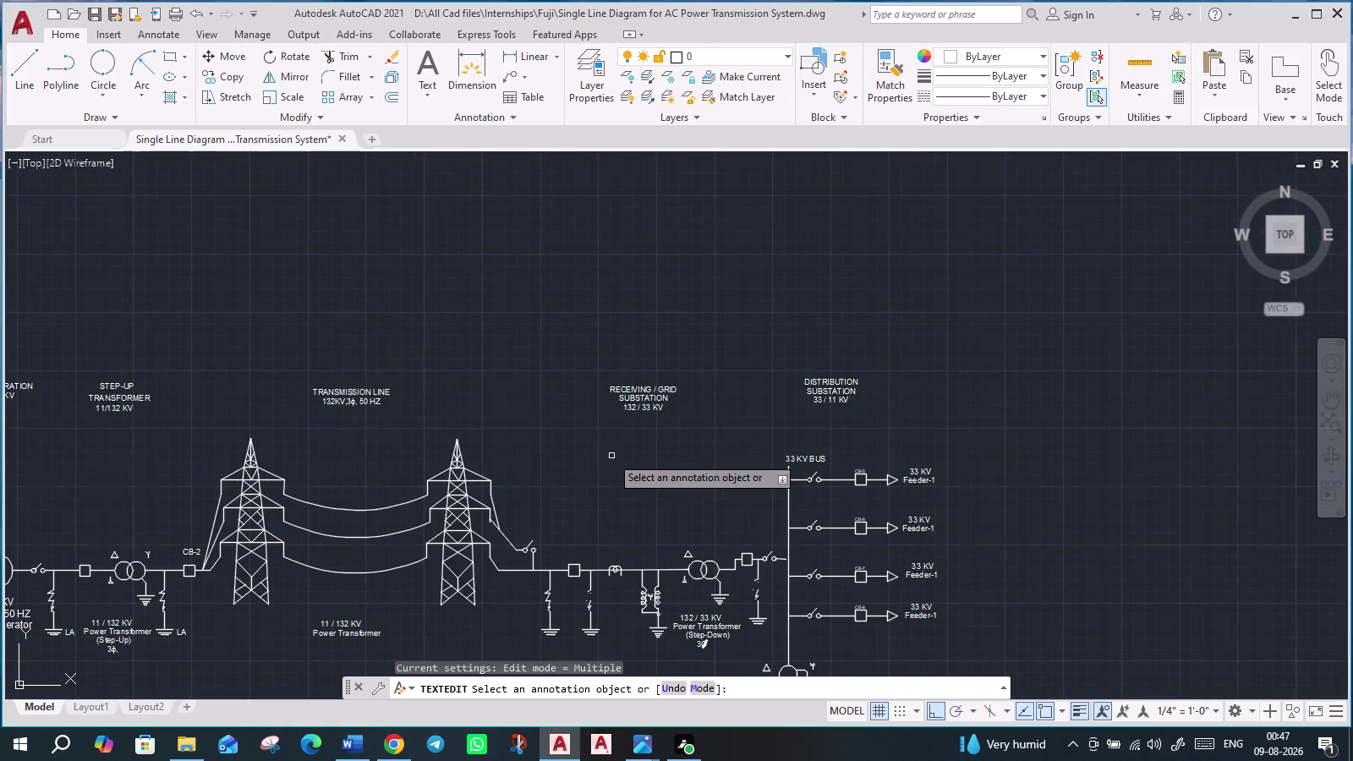
middle_drag(662, 461, 1018, 395)
middle_drag(994, 389, 406, 360)
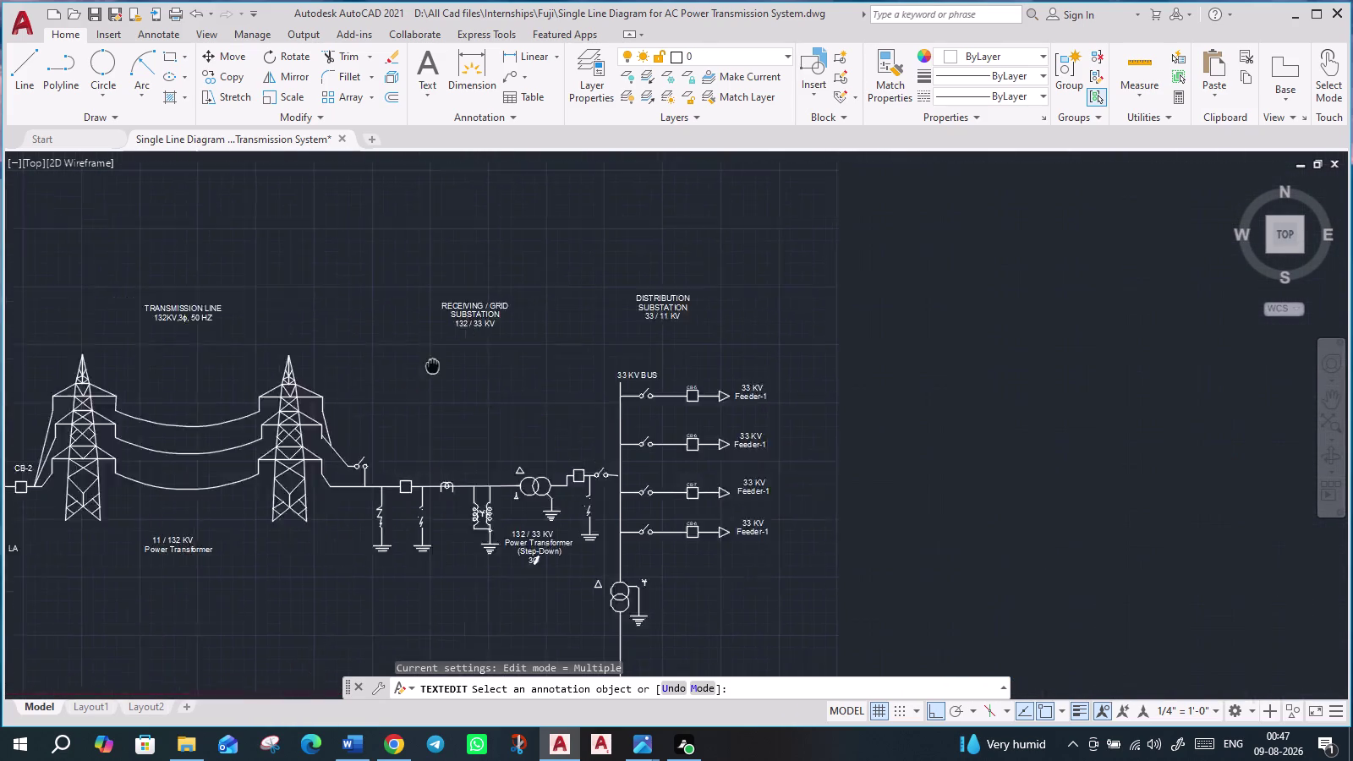
middle_drag(405, 361, 358, 345)
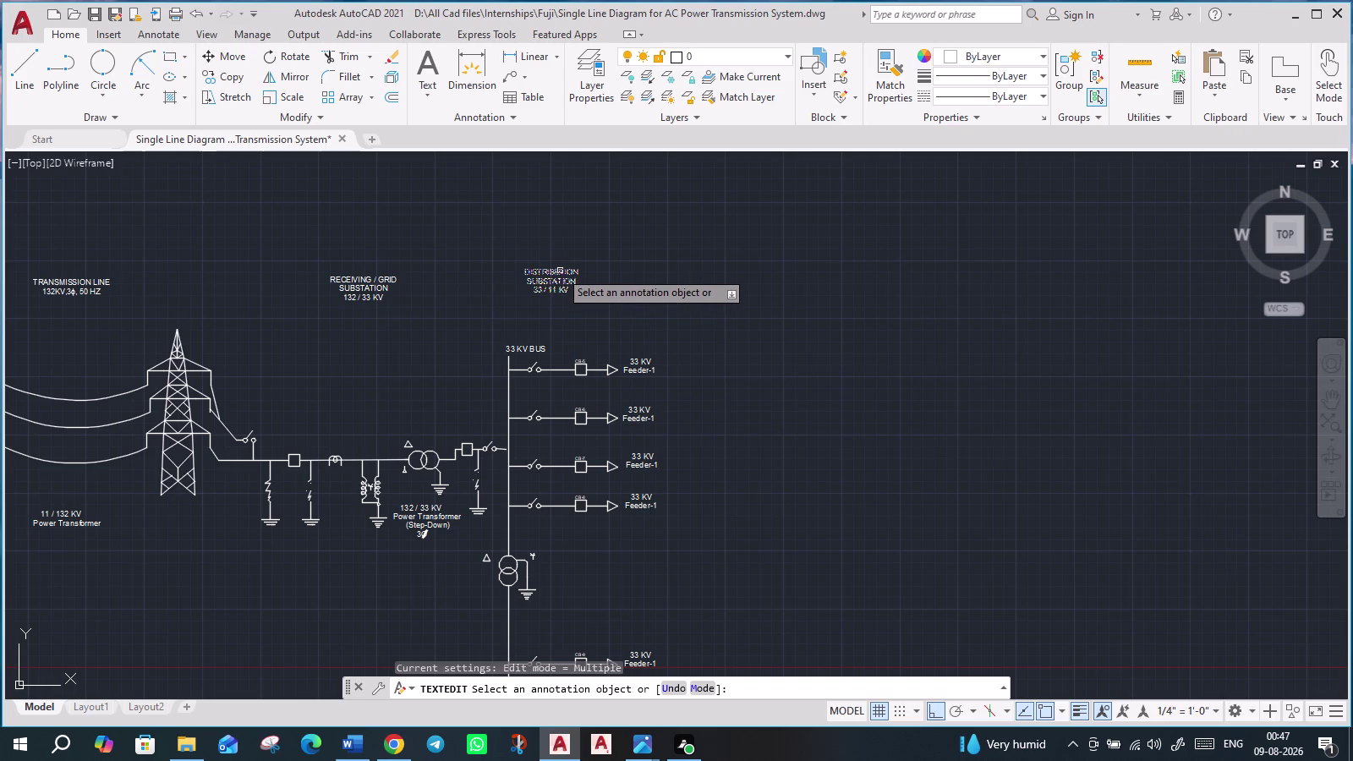
Select the DISTRIBUTION SUBSTATION 33 / 11 KV heading and start the CO copy command.
scroll(up, 3)
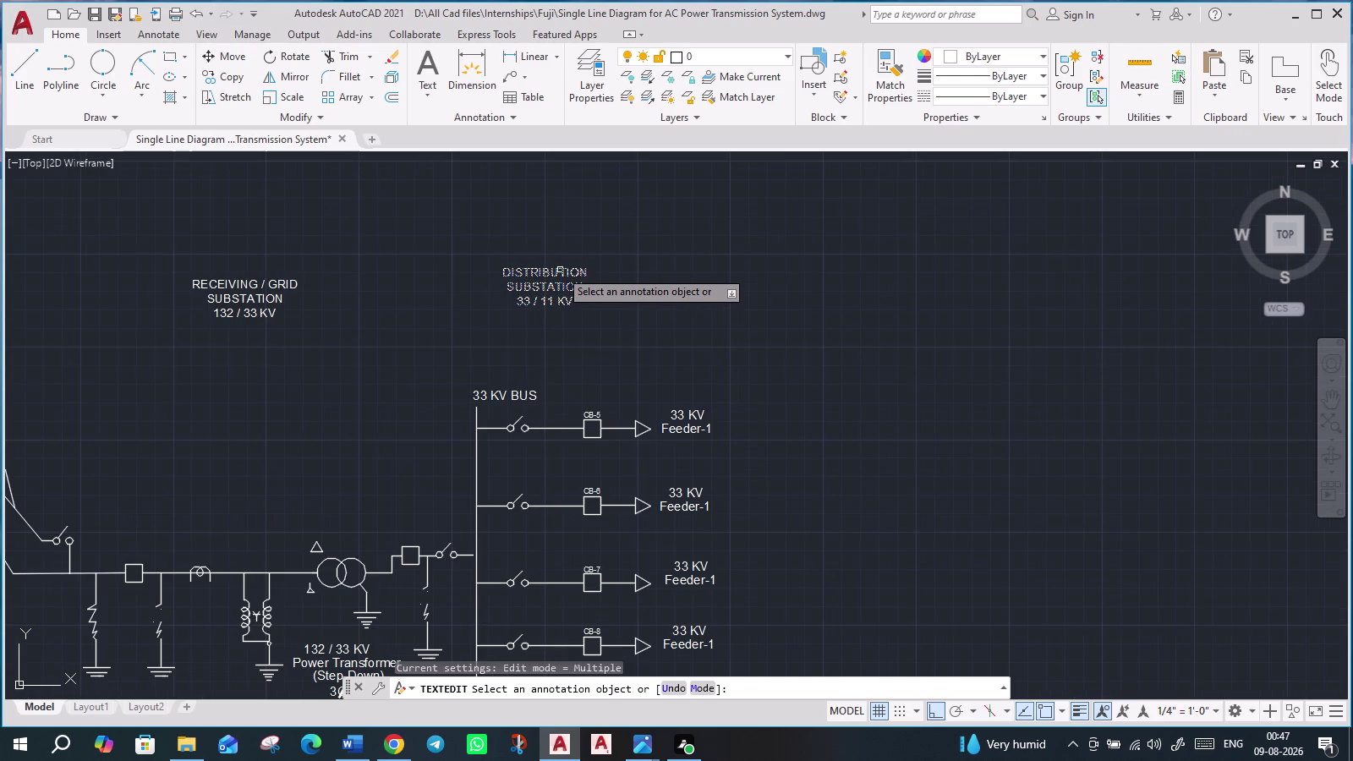
scroll(up, 3)
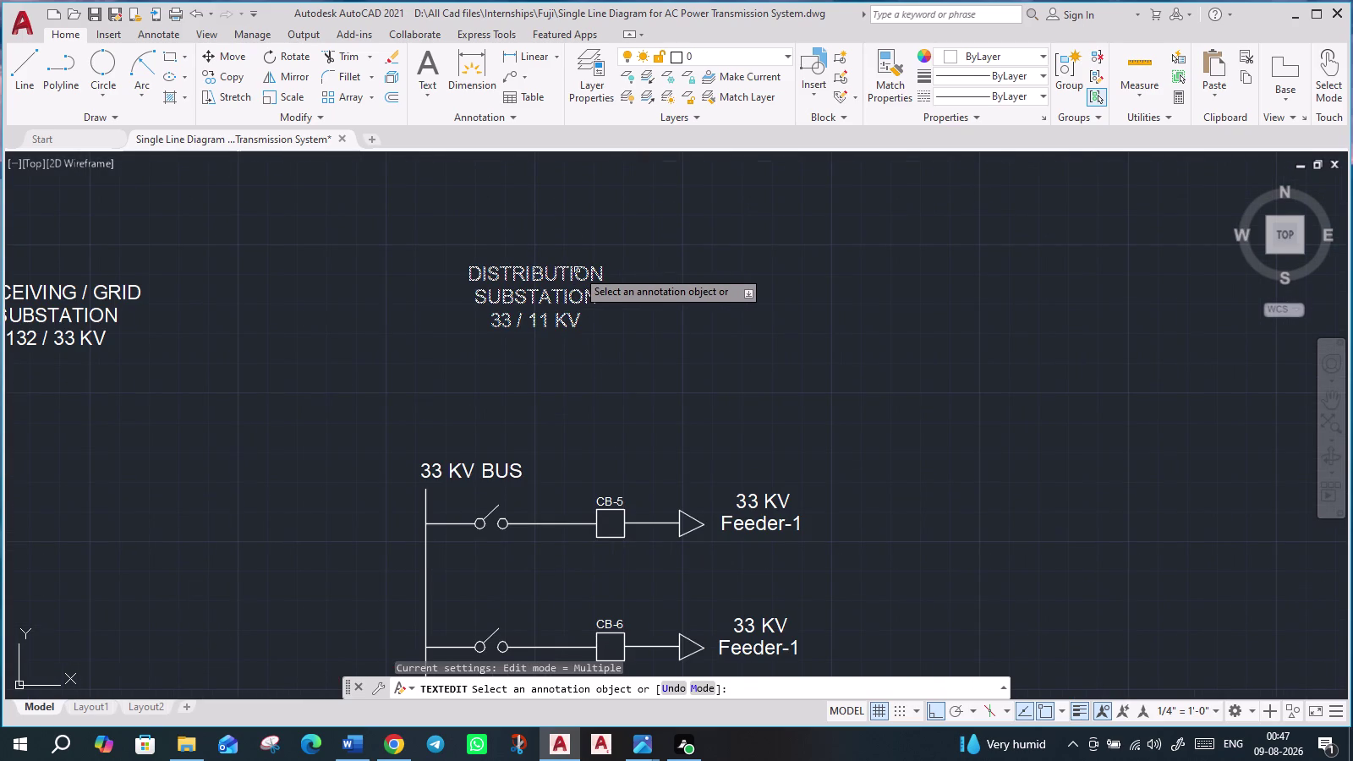
key(Escape)
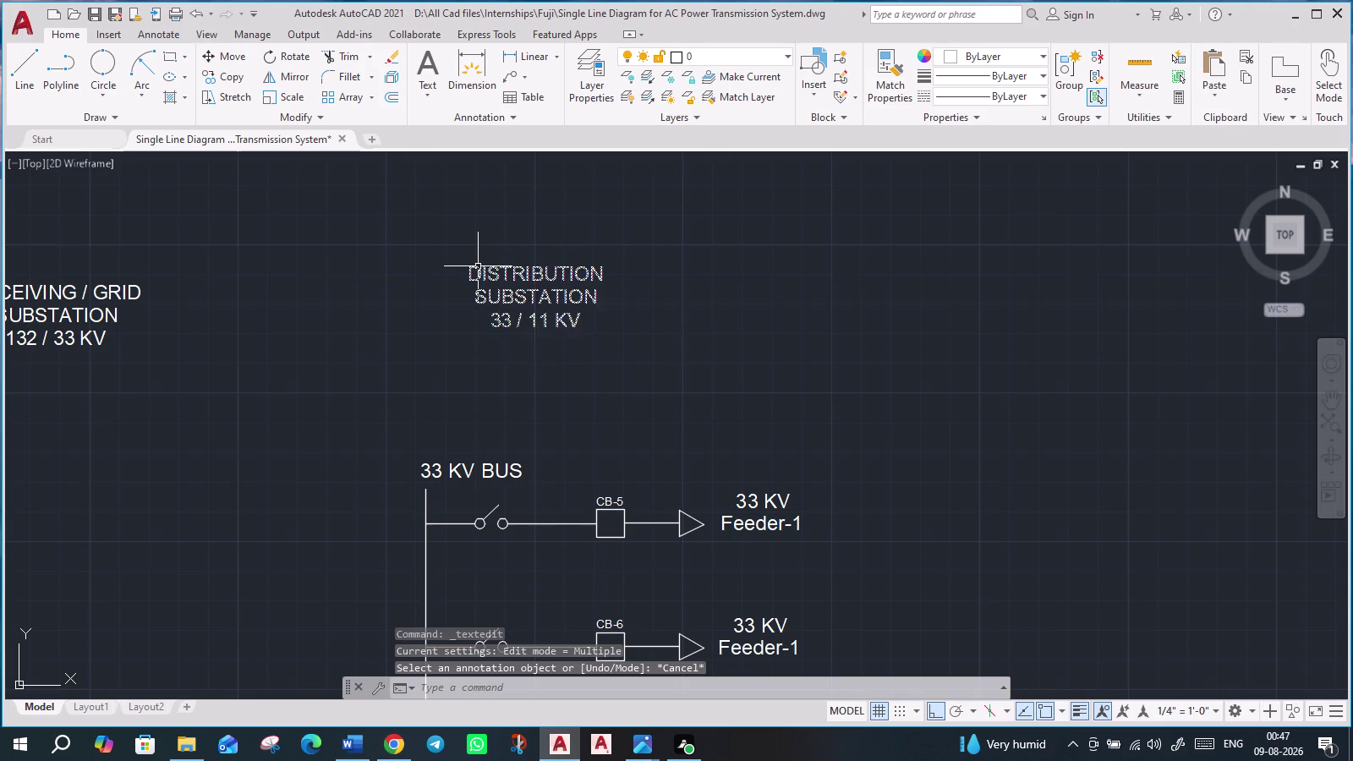
click(478, 266)
text(C)
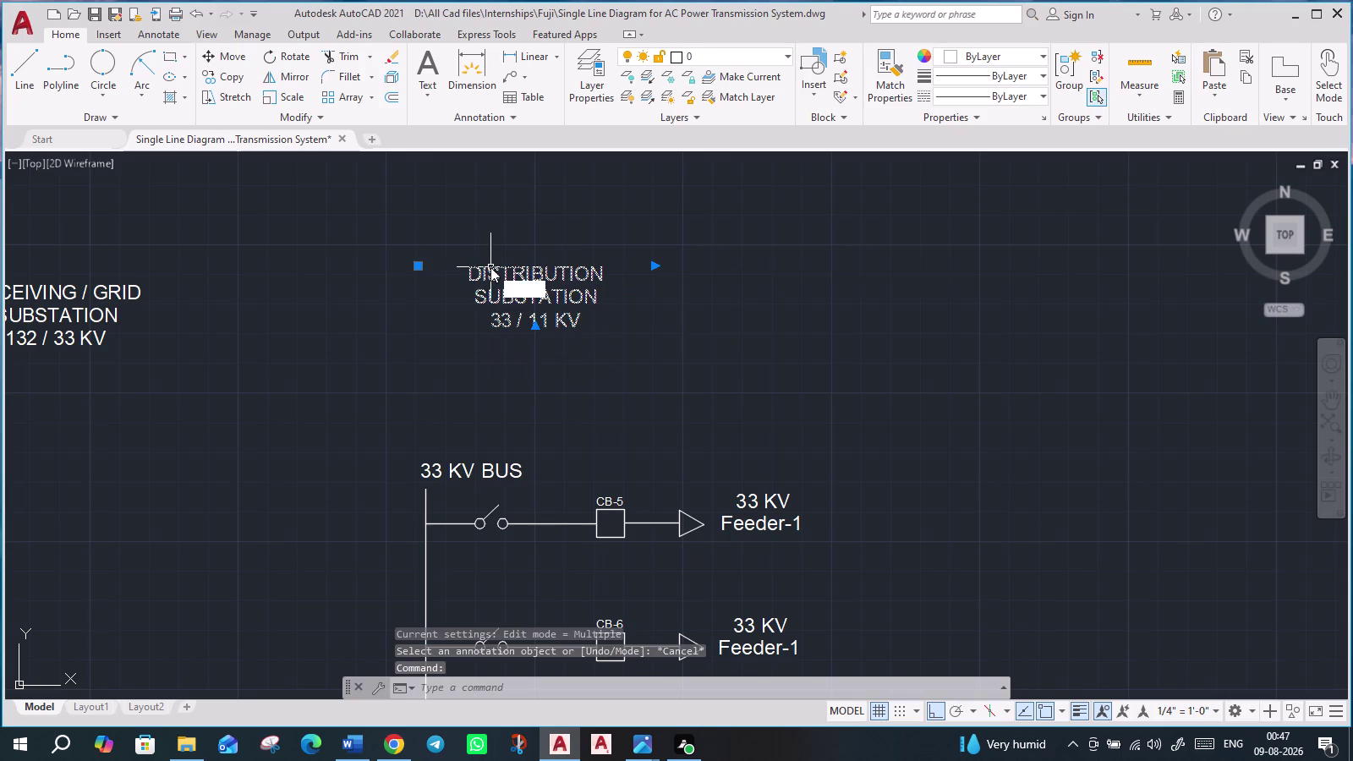
text(O)
key(Return)
Place the heading copy beside the distribution transformer with Ortho off, then open it for editing.
click(472, 275)
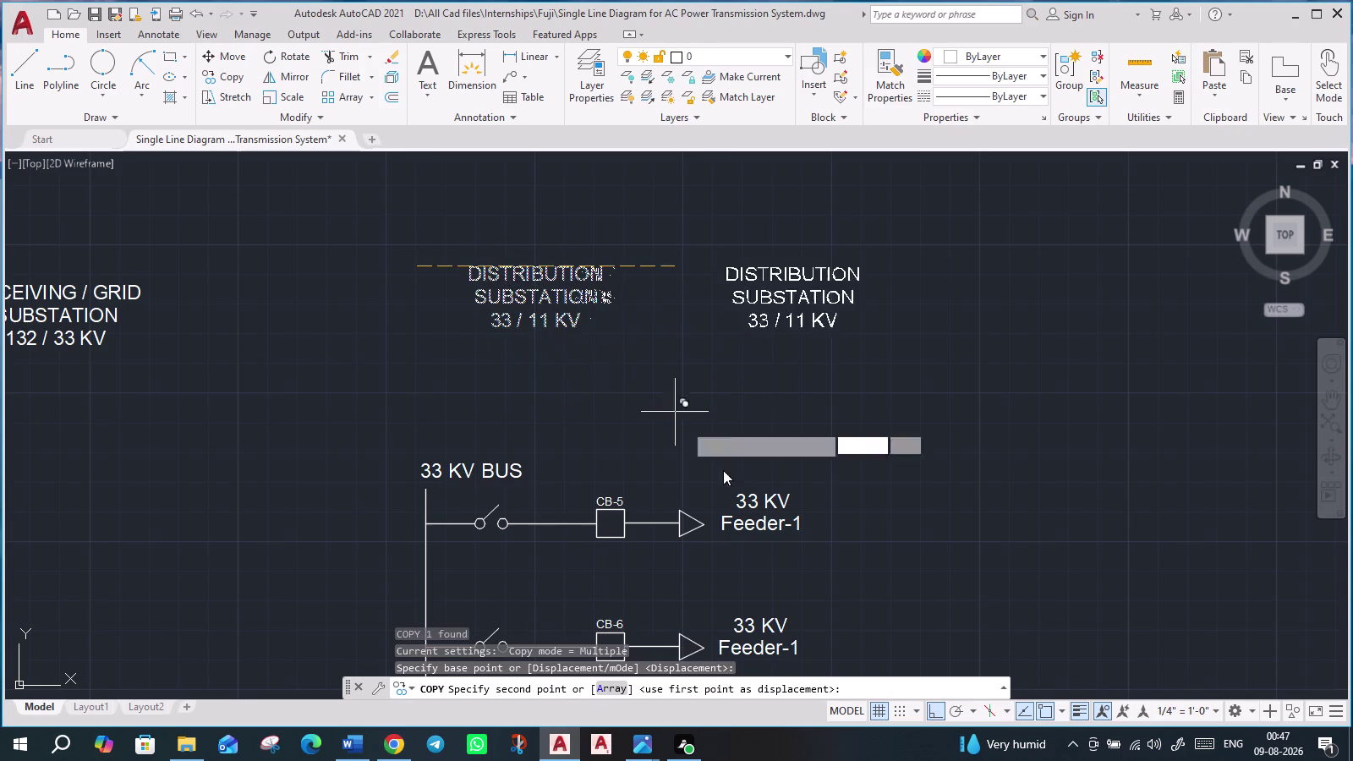
key(F8)
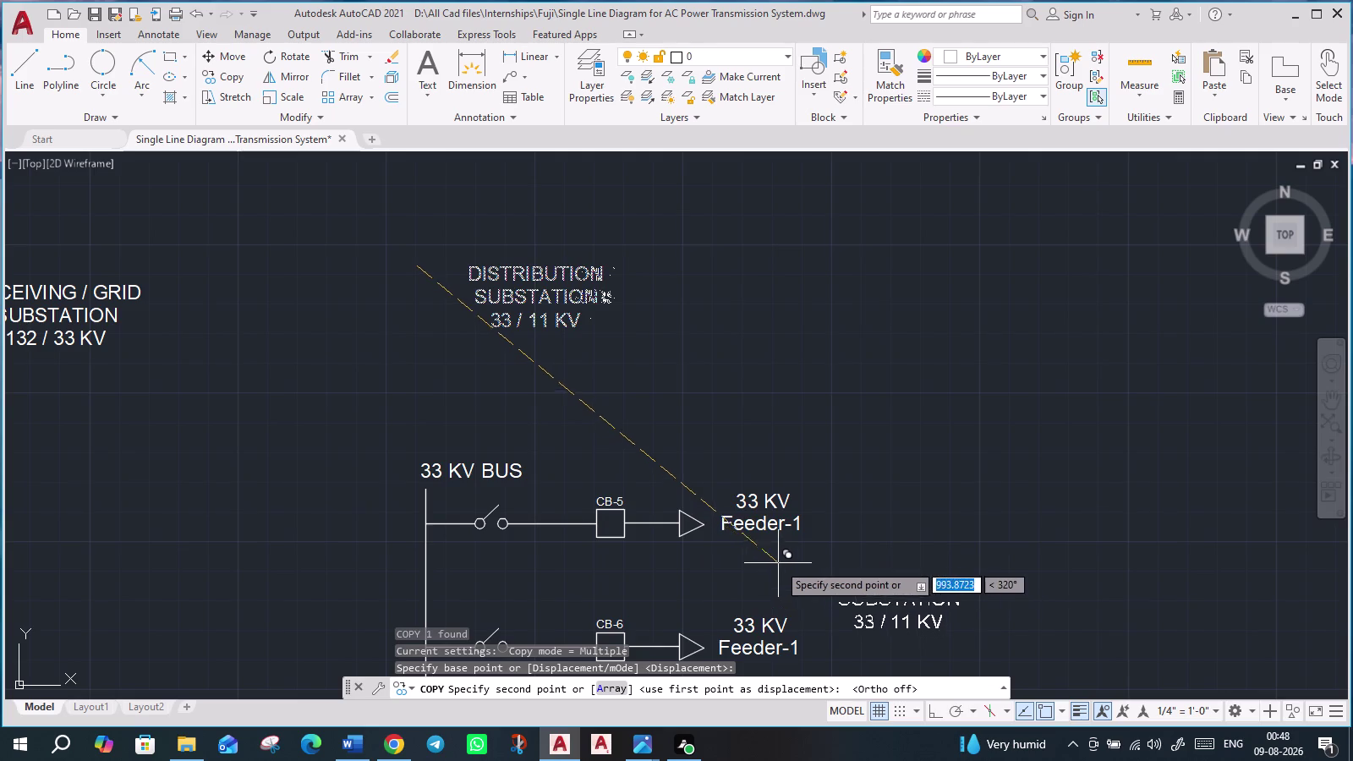
middle_drag(763, 521, 782, 139)
middle_drag(735, 559, 786, 304)
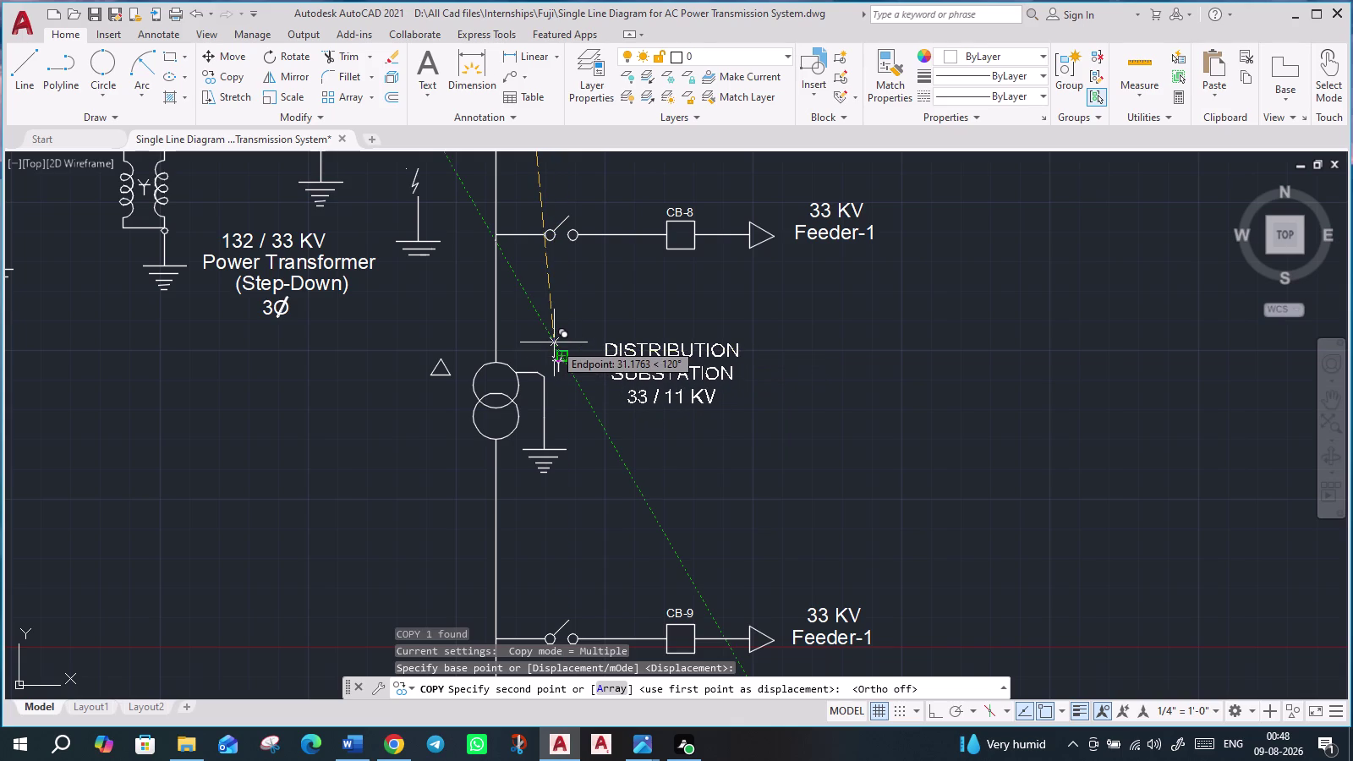
click(554, 342)
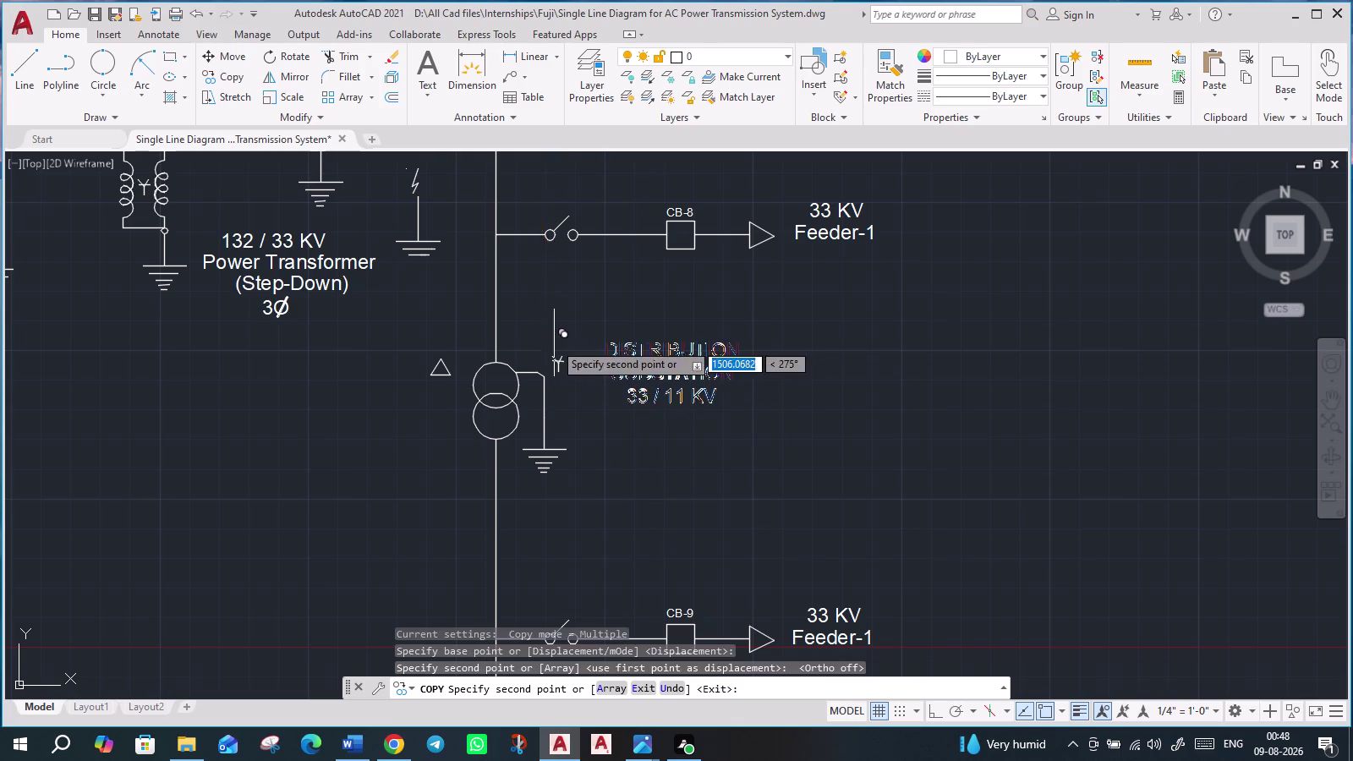
key(Escape)
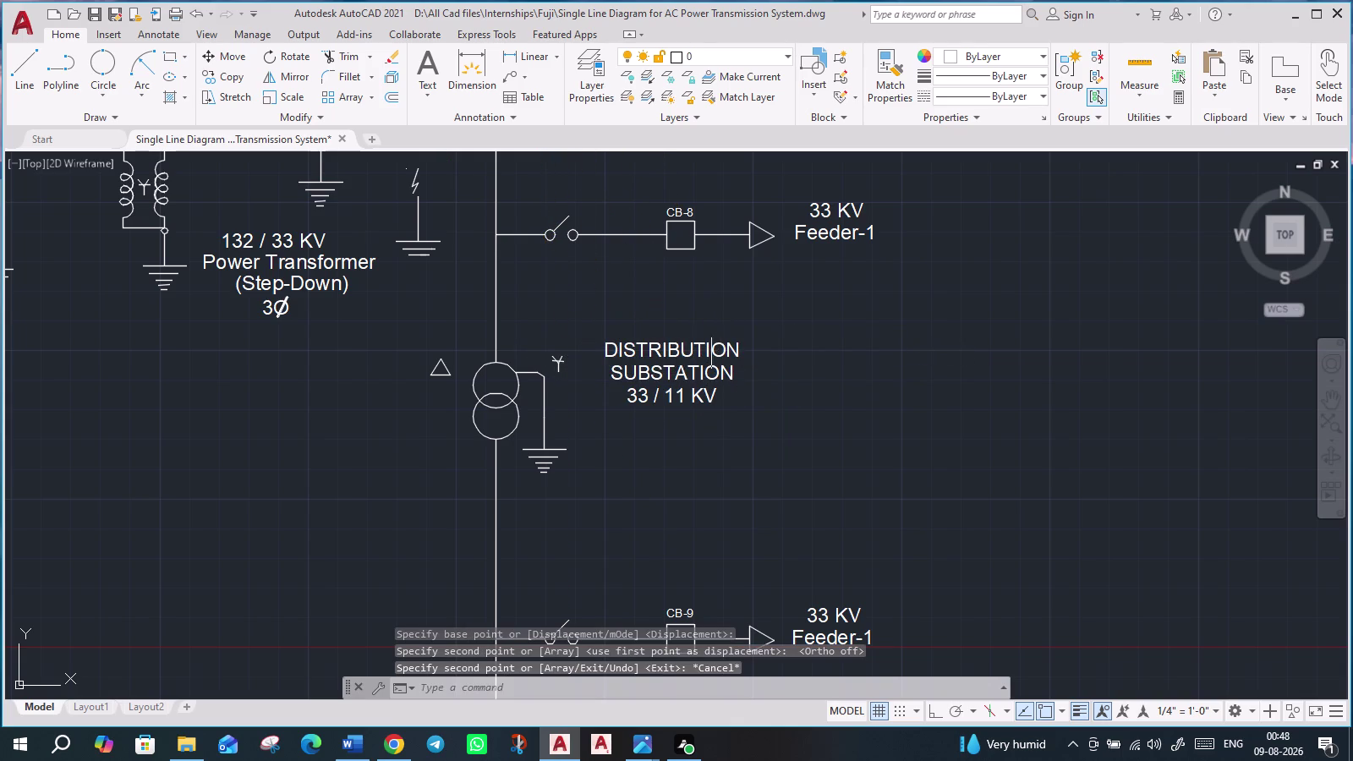
click(687, 347)
double_click(686, 354)
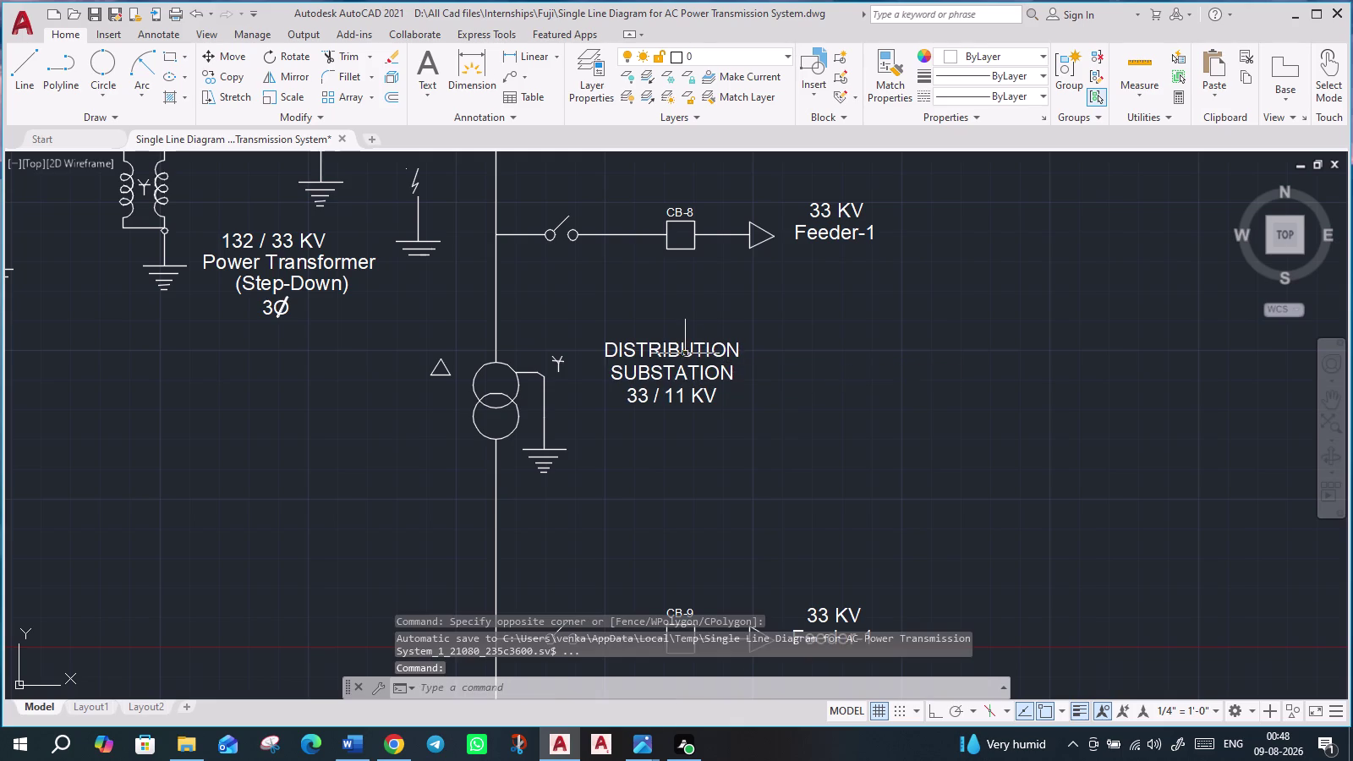
double_click(718, 353)
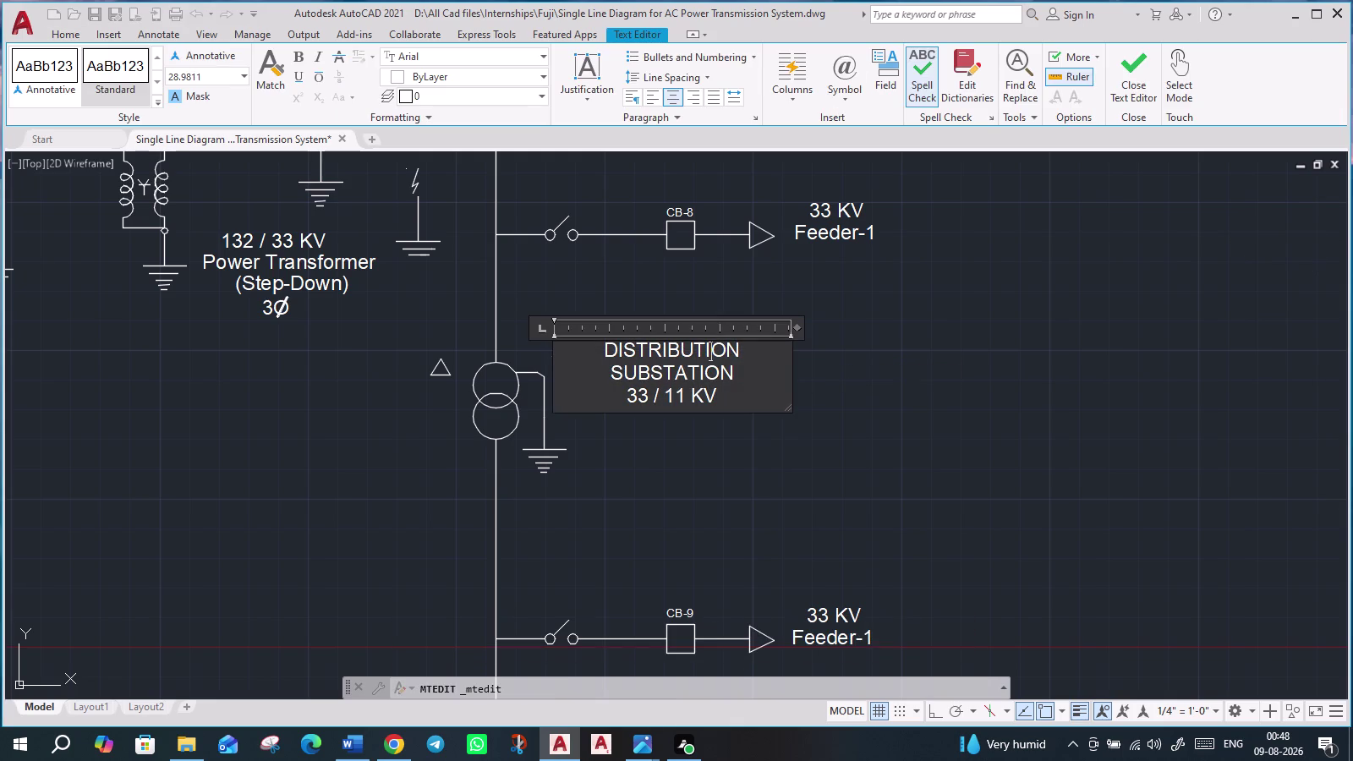
Cut the '33 / 11 KV' line and paste it at the top of the copied label.
drag(740, 395, 601, 371)
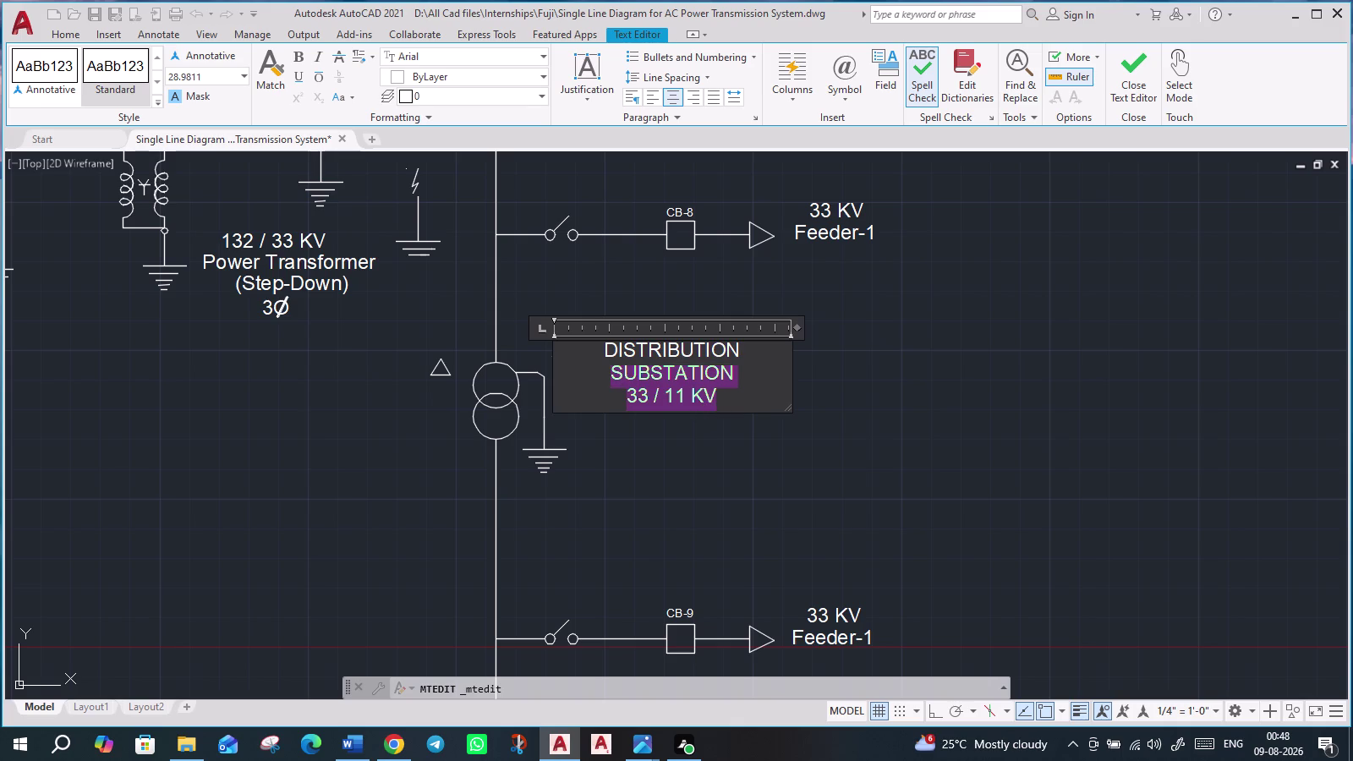
click(727, 393)
drag(728, 393, 699, 392)
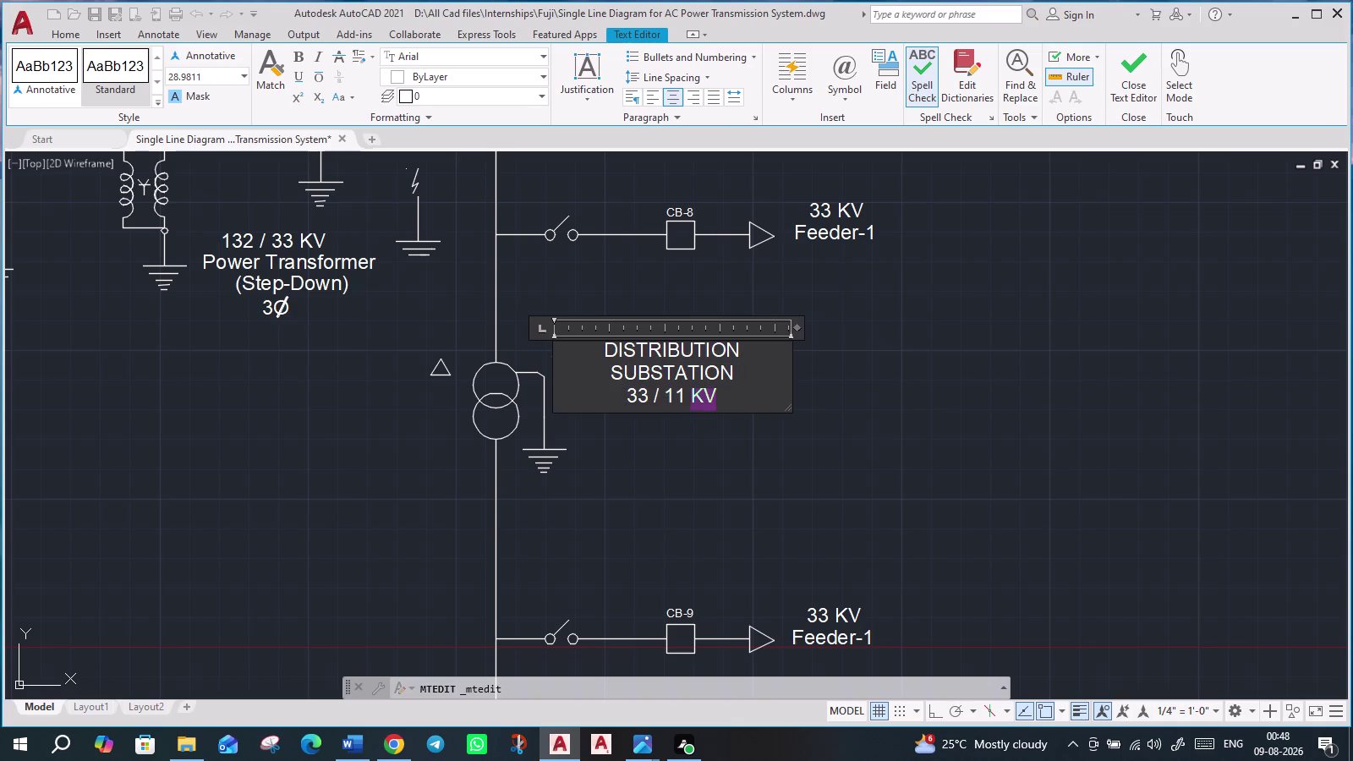
drag(699, 391, 634, 397)
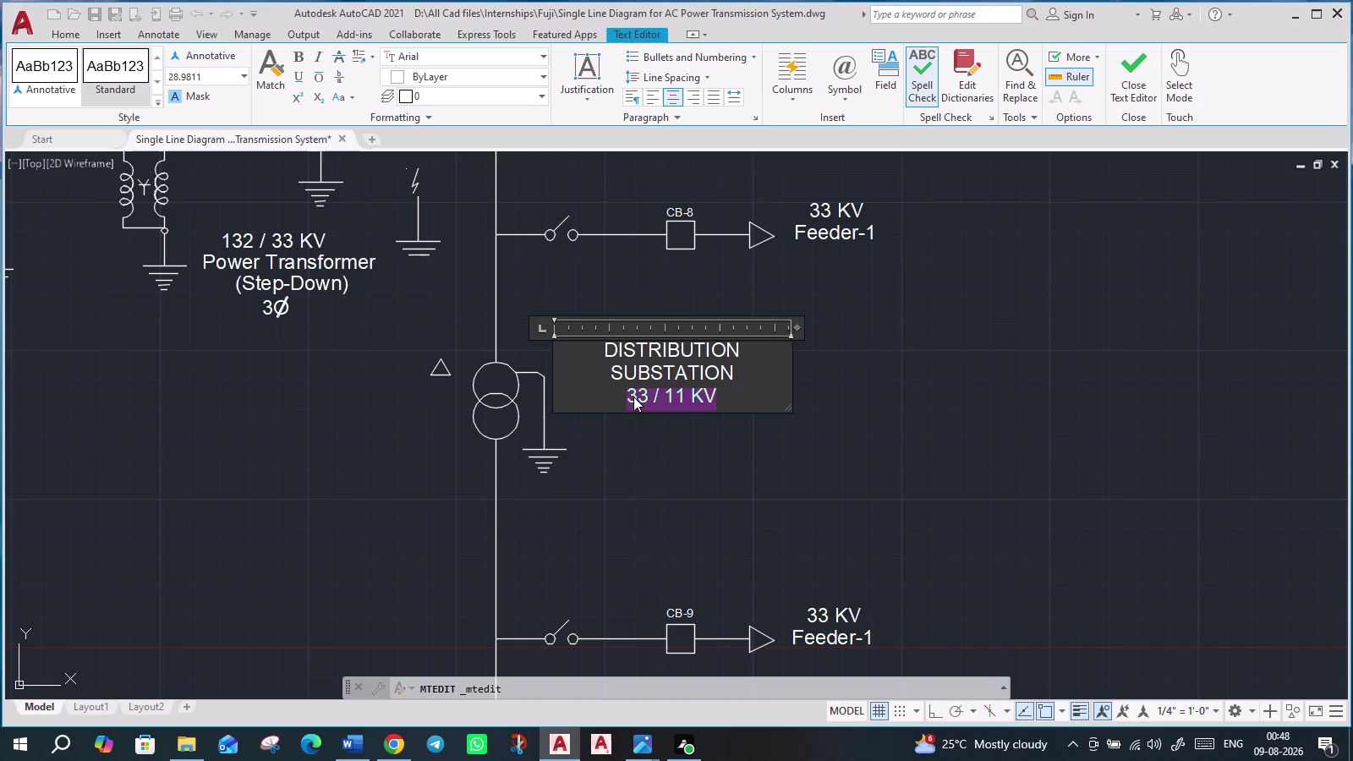
key(ctrl+x)
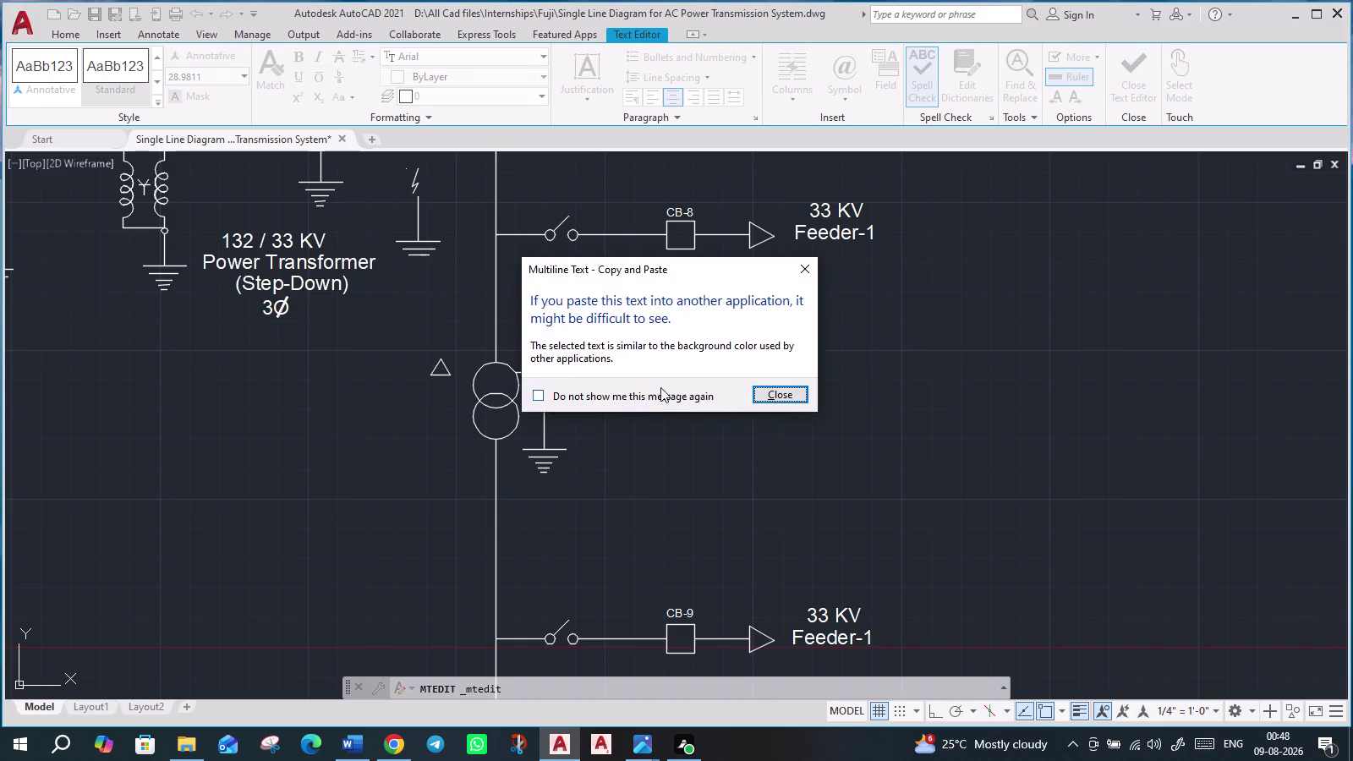
click(777, 400)
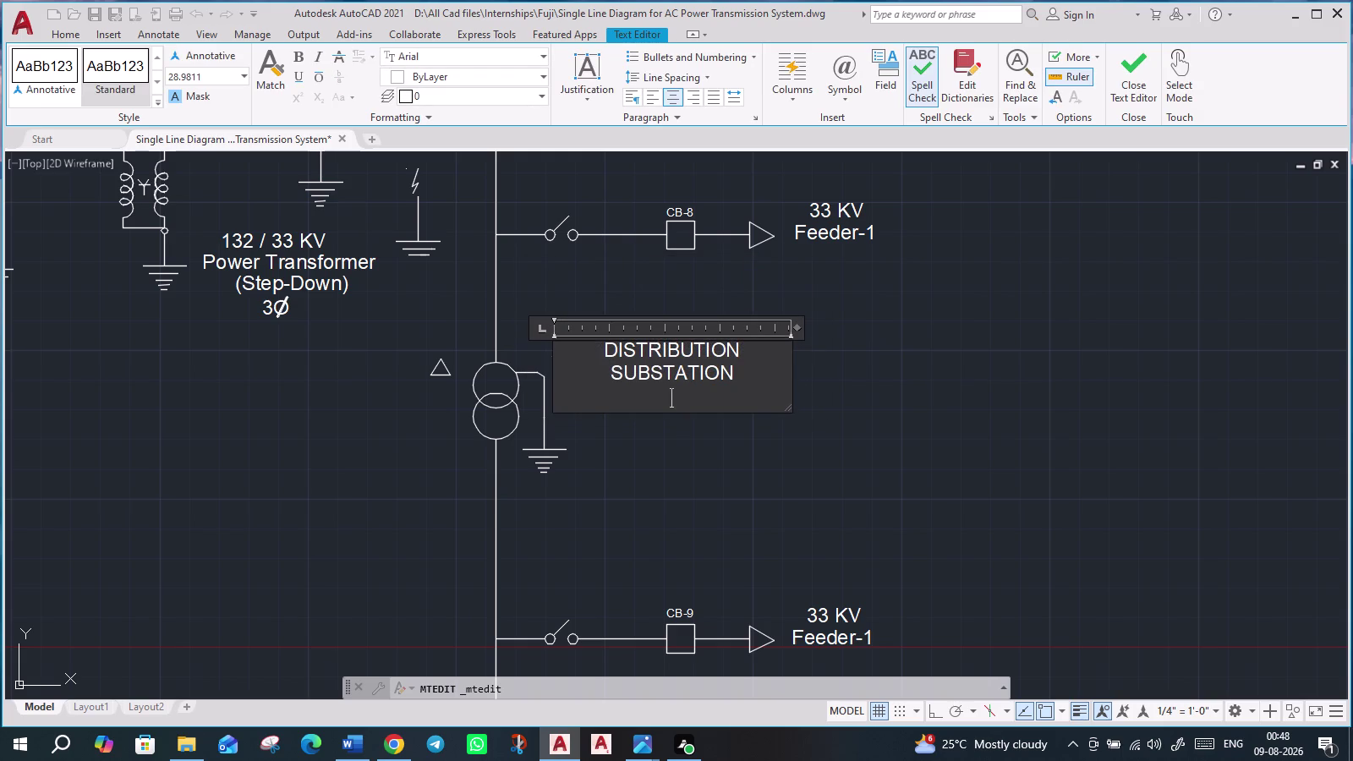
click(604, 350)
key(ctrl+v)
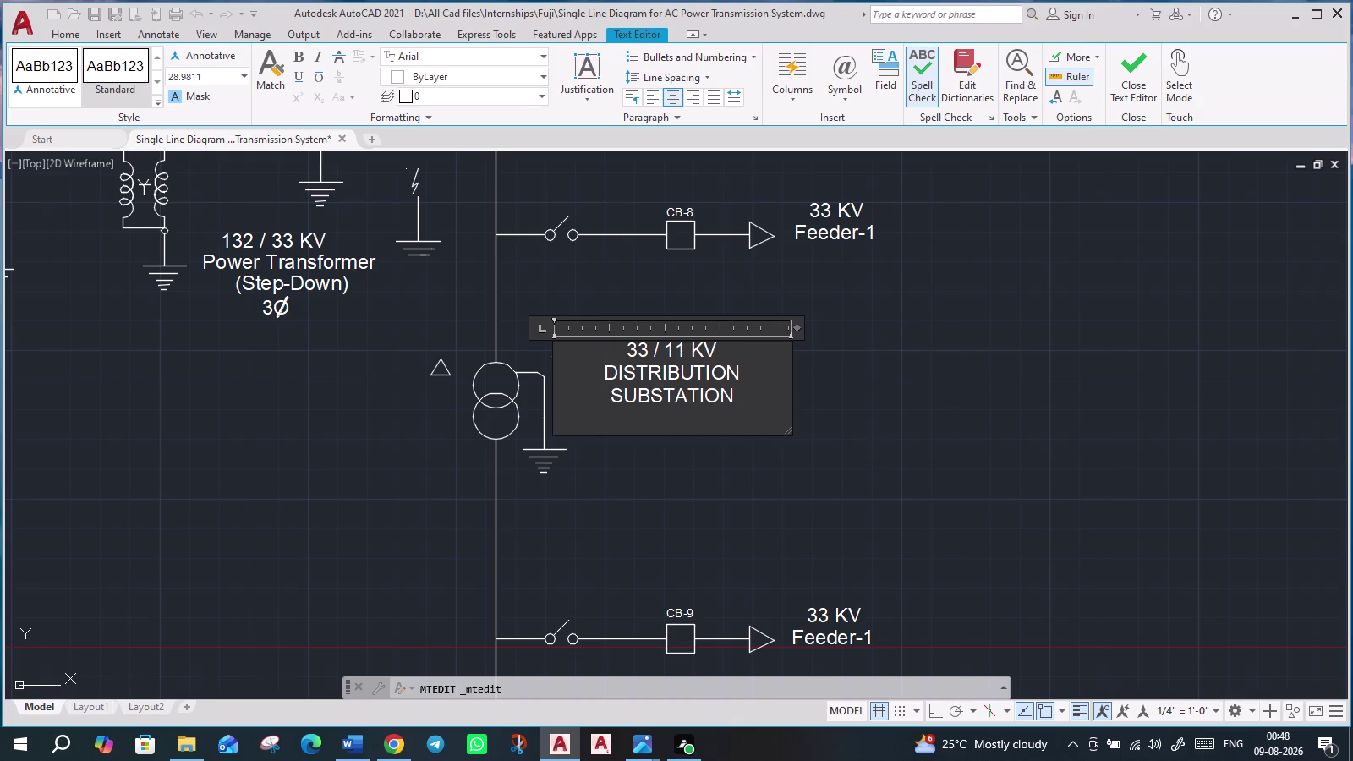
Replace SUBSTATION with 3 and the phase symbol to read 3ϕ.
click(740, 395)
drag(740, 395, 580, 394)
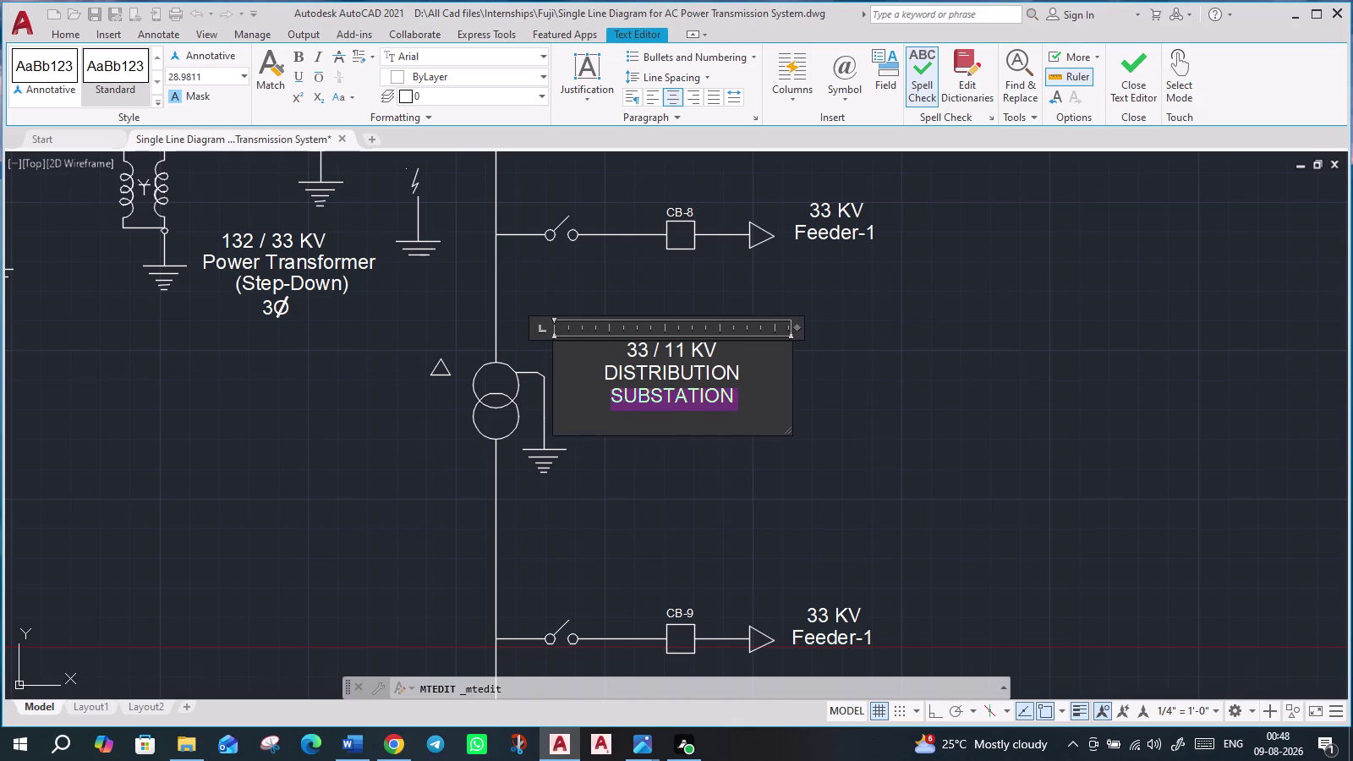
key(3)
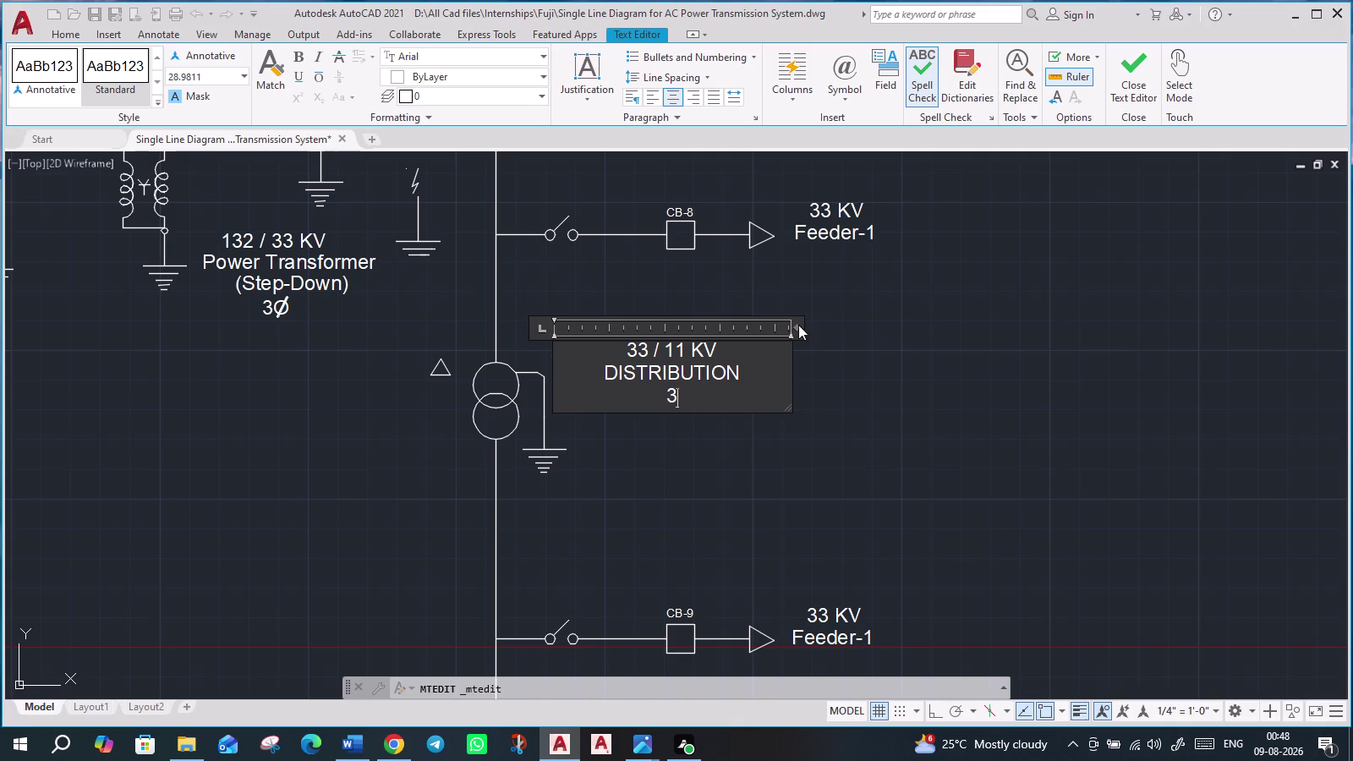
click(850, 73)
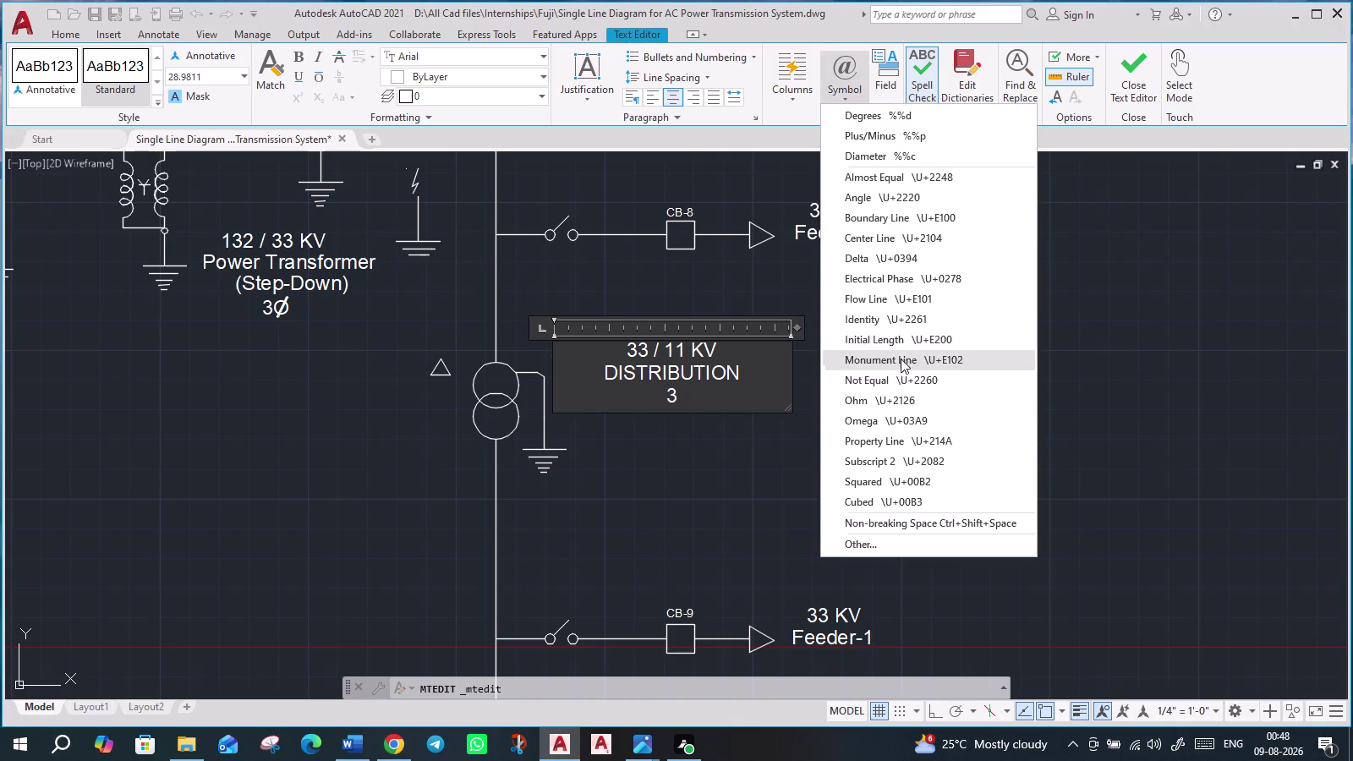
click(904, 282)
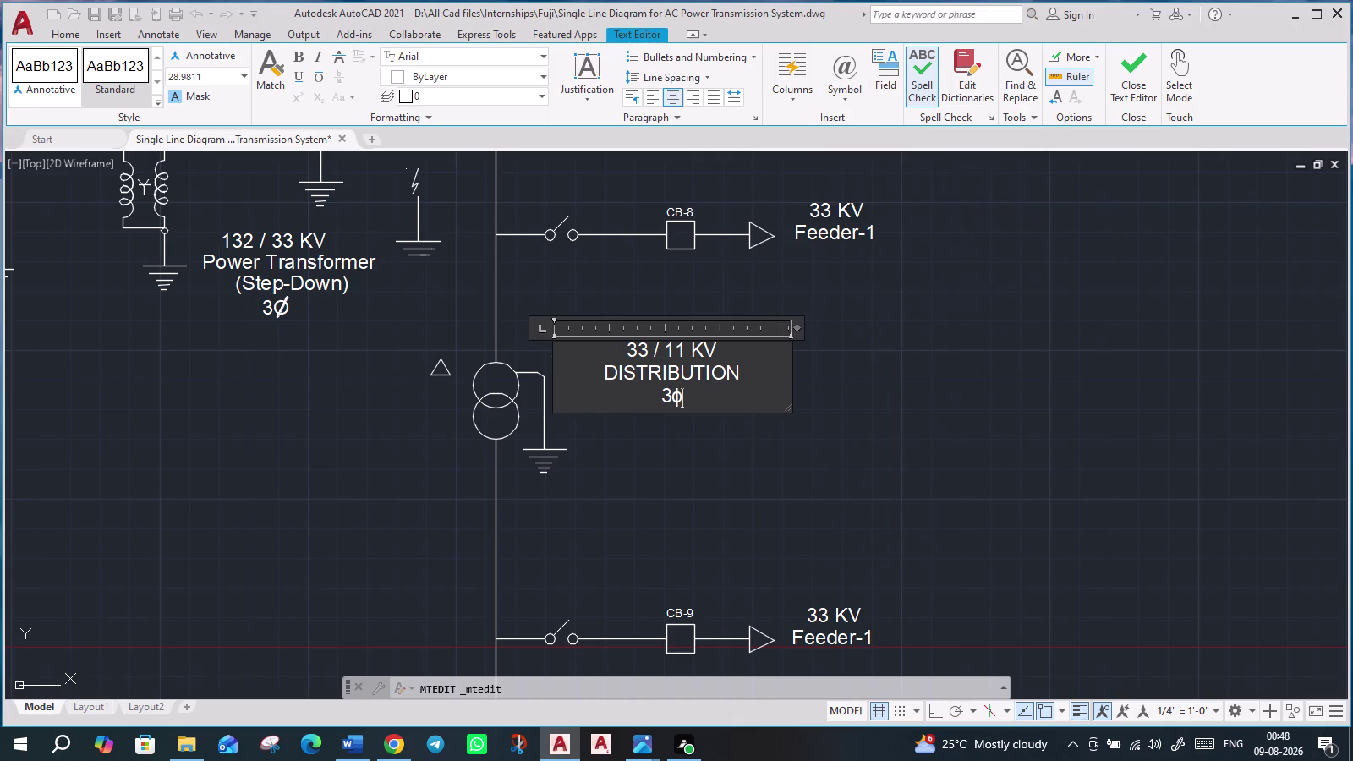
Replace DISTRIBUTION with the retyped words 'Distribution transformer'.
click(745, 371)
key(space)
text(TR)
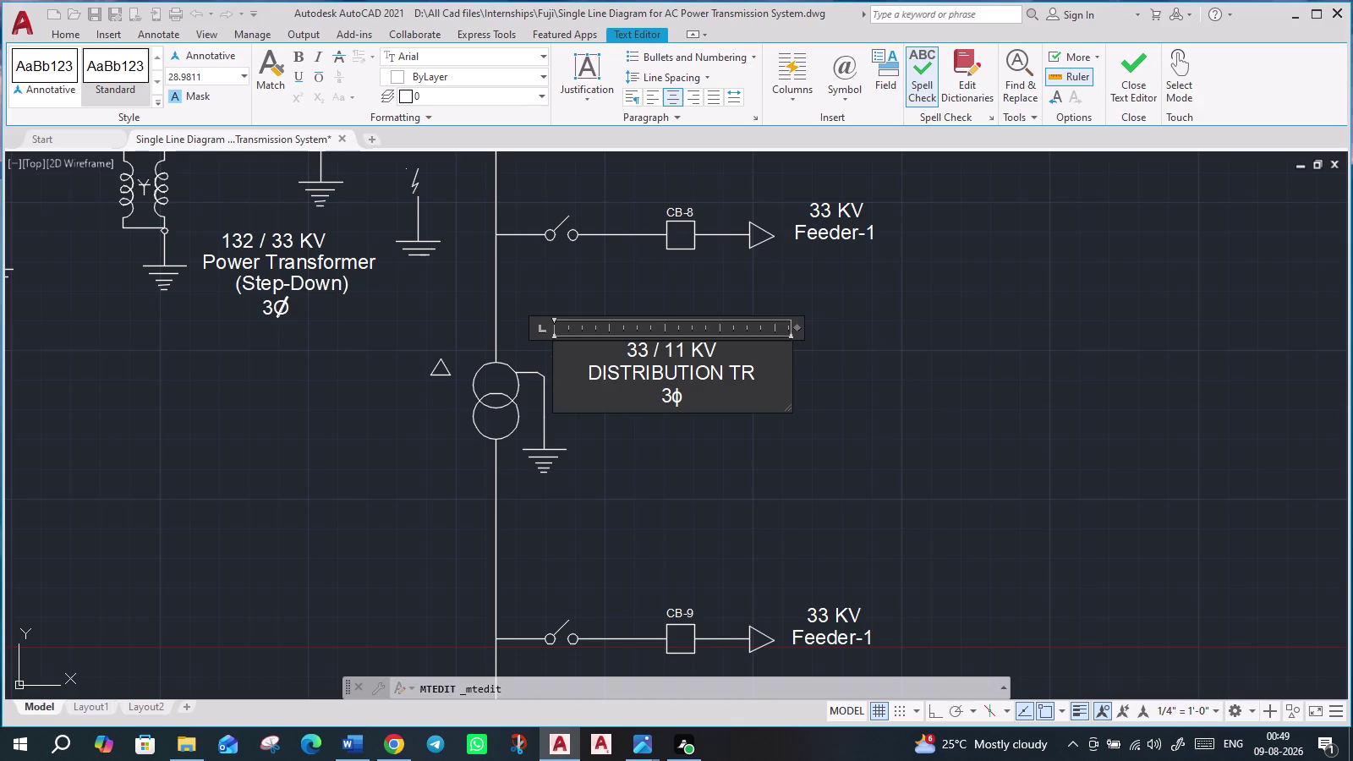
key(BackSpace)
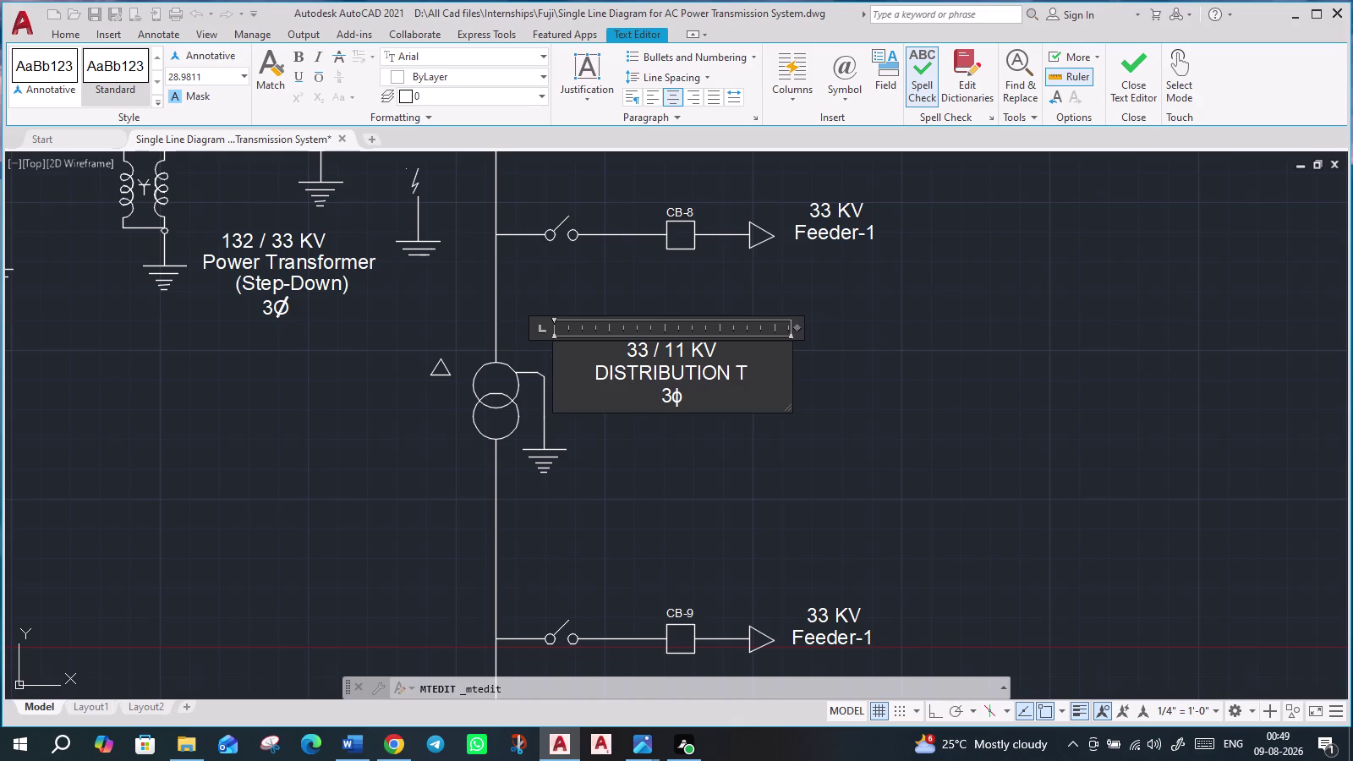
key(BackSpace)
key(BackSpace)
key(BackSpace)
key(BackSpace)
key(BackSpace)
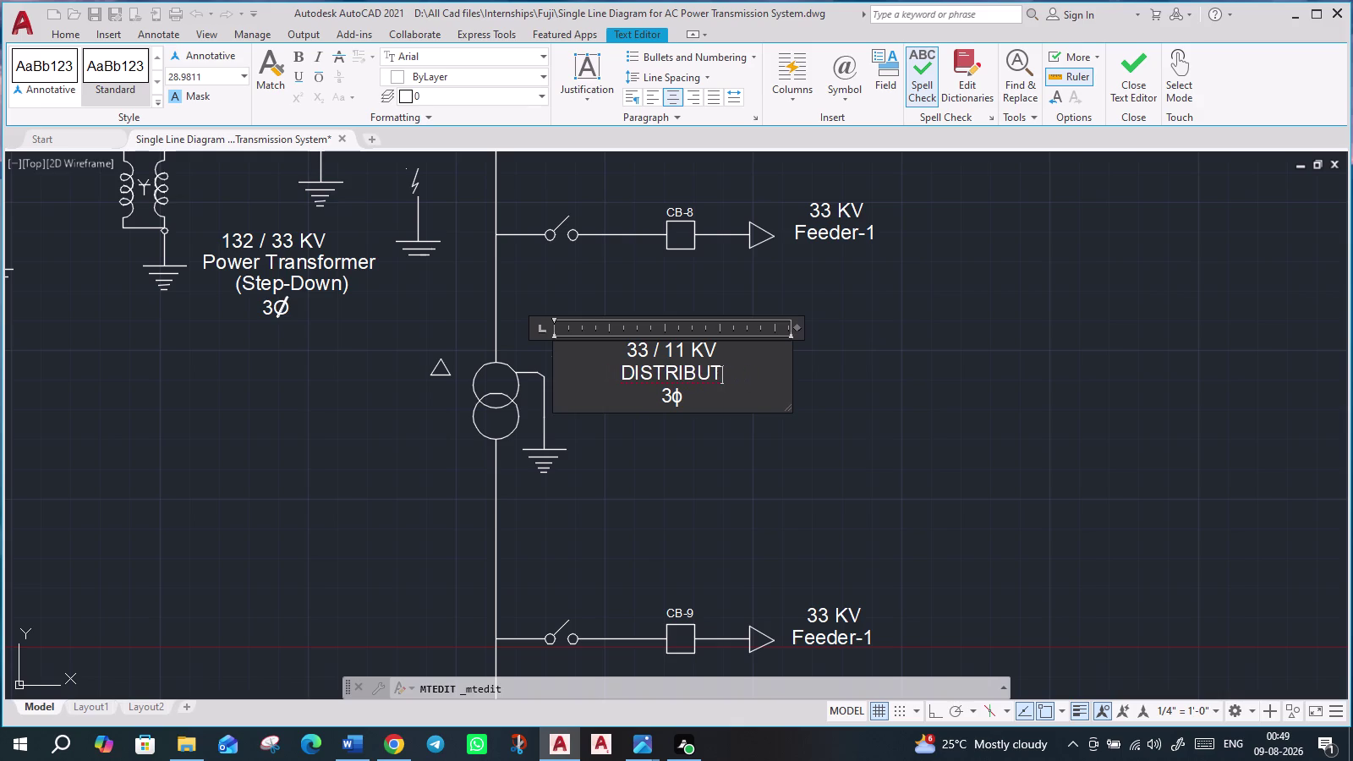
key(BackSpace)
key(BackSpace)
key(BackSpace)
key(BackSpace)
key(BackSpace)
key(BackSpace)
key(BackSpace)
key(BackSpace)
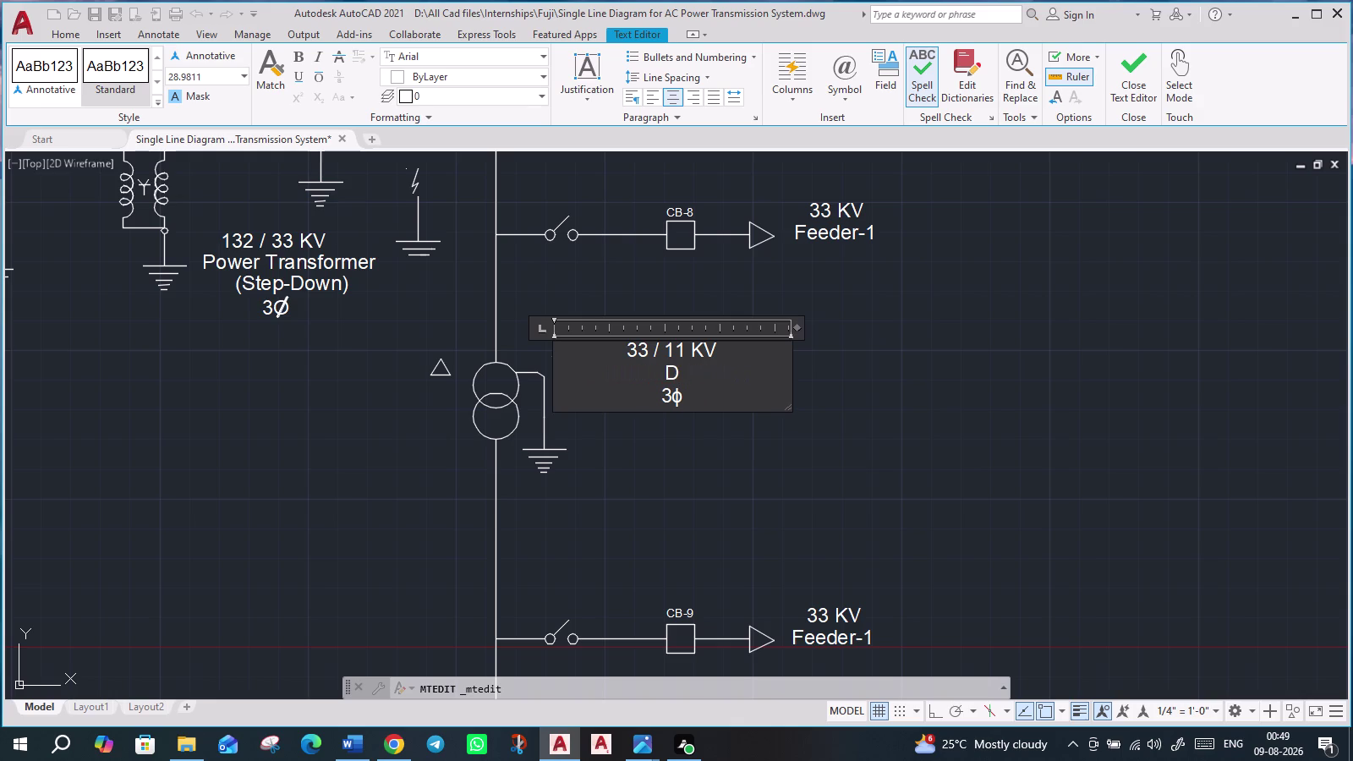
text(istri)
text(b)
text(utio)
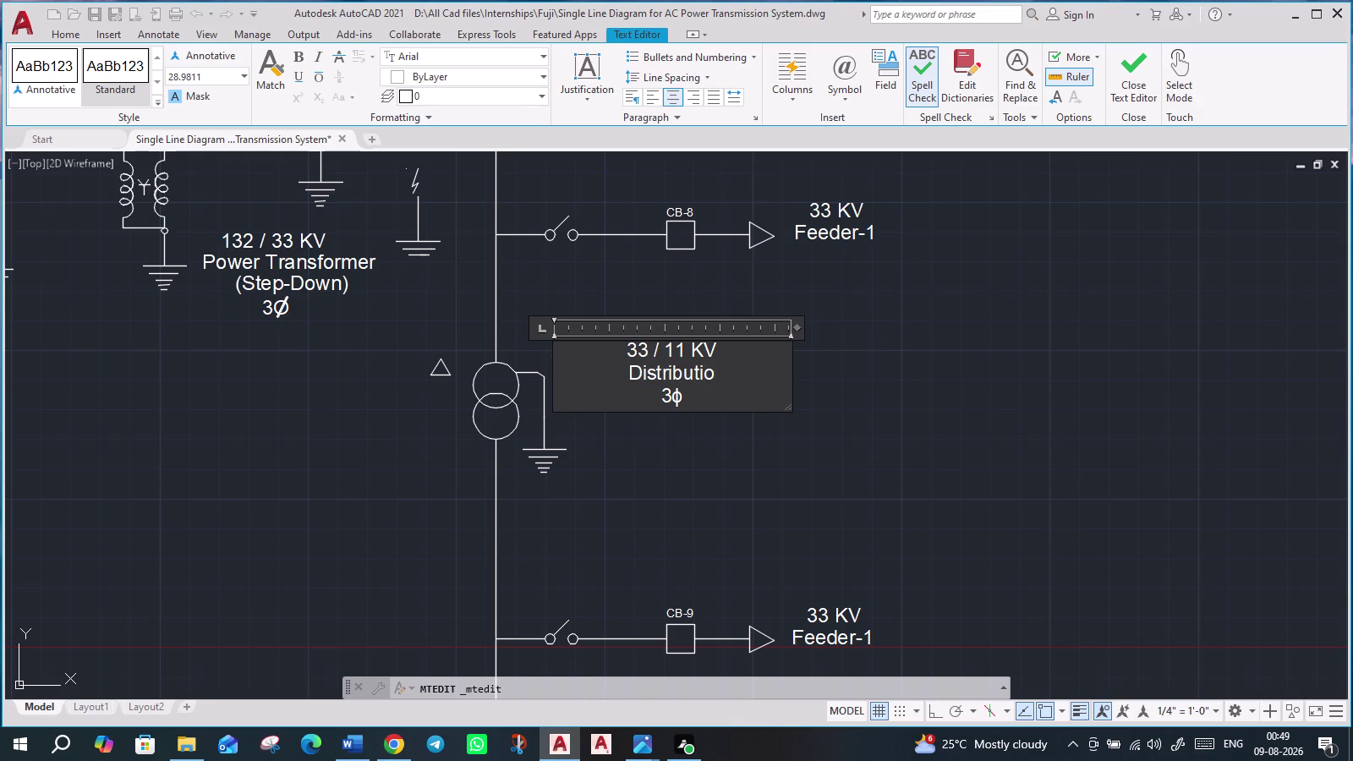
text(n)
key(space)
text(tra)
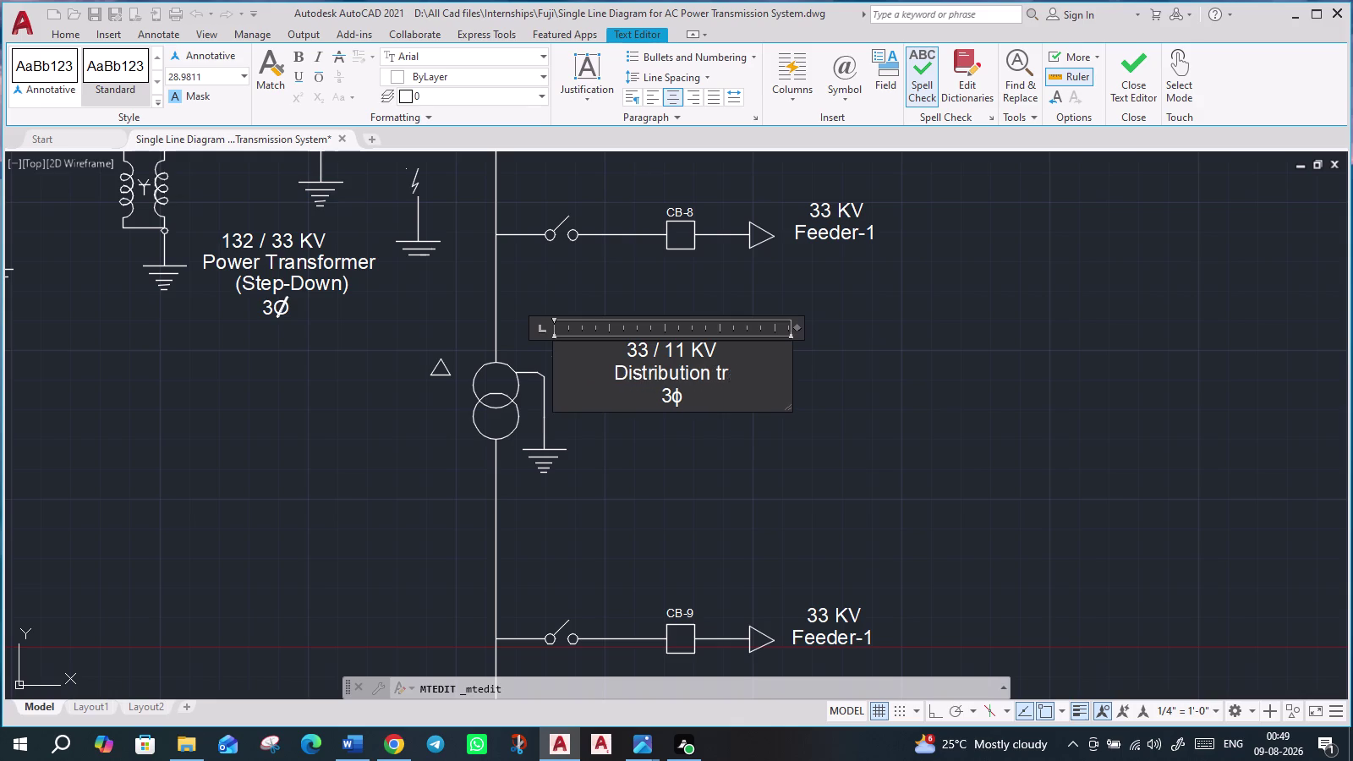
text(nsforme)
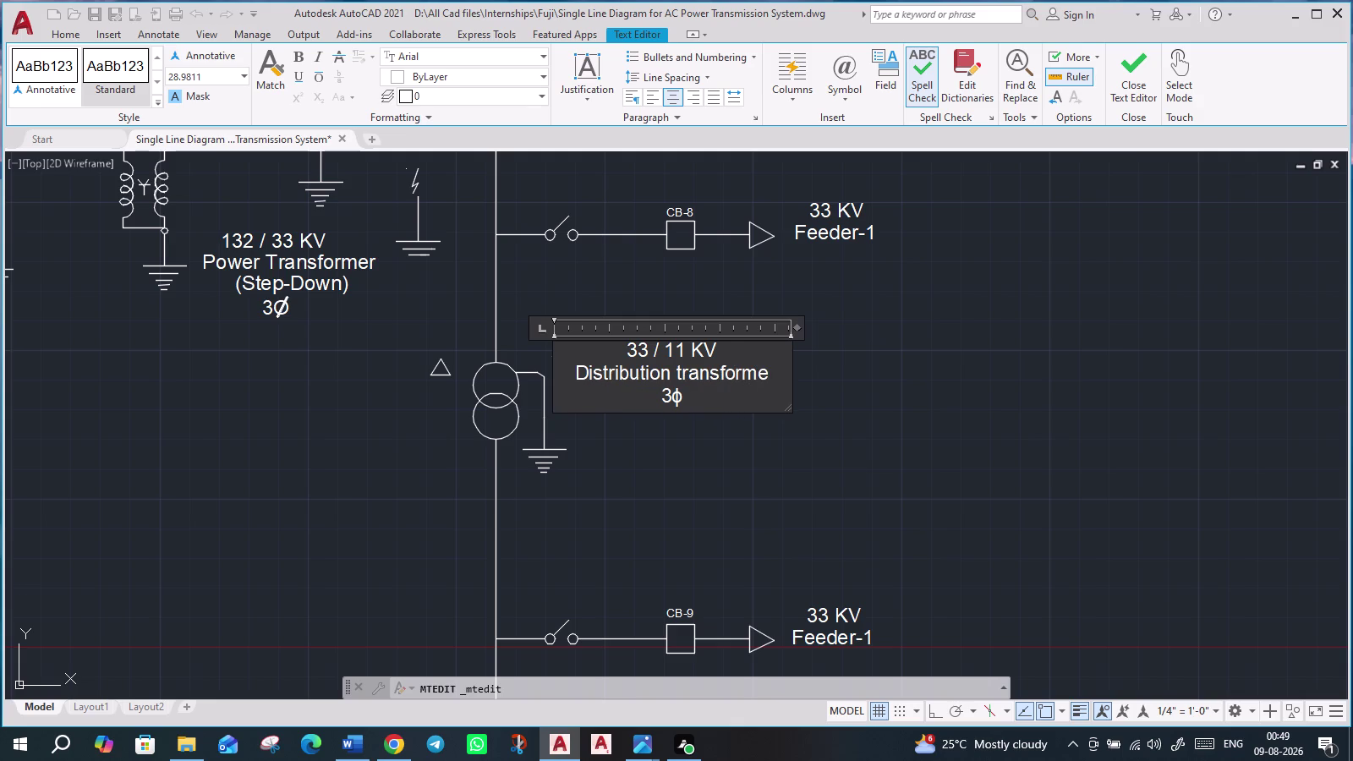
text(r)
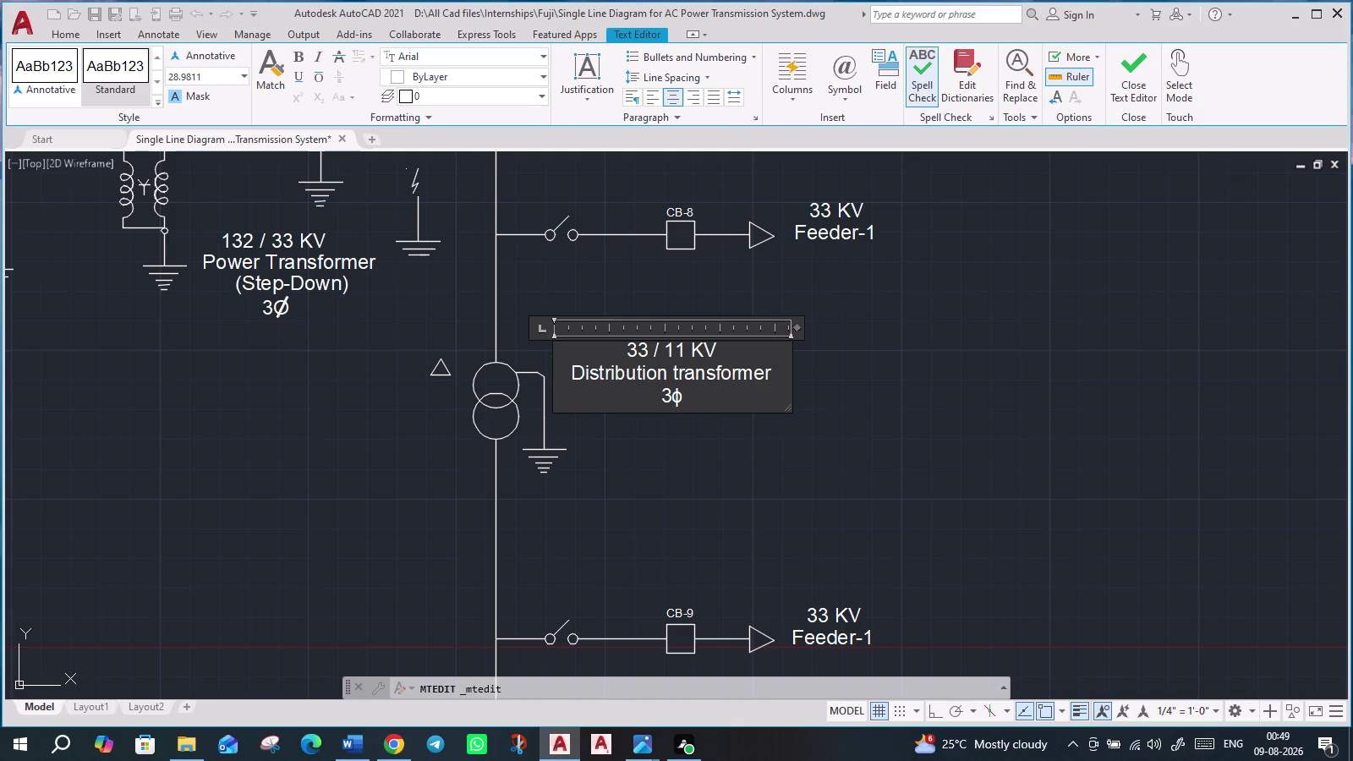
Capitalise the second word to 'Transformer' and close the text editor.
key(Left)
key(Left)
key(Left)
key(Left)
key(Left)
key(Left)
key(Left)
key(Left)
key(Left)
key(Left)
key(BackSpace)
key(shift+t)
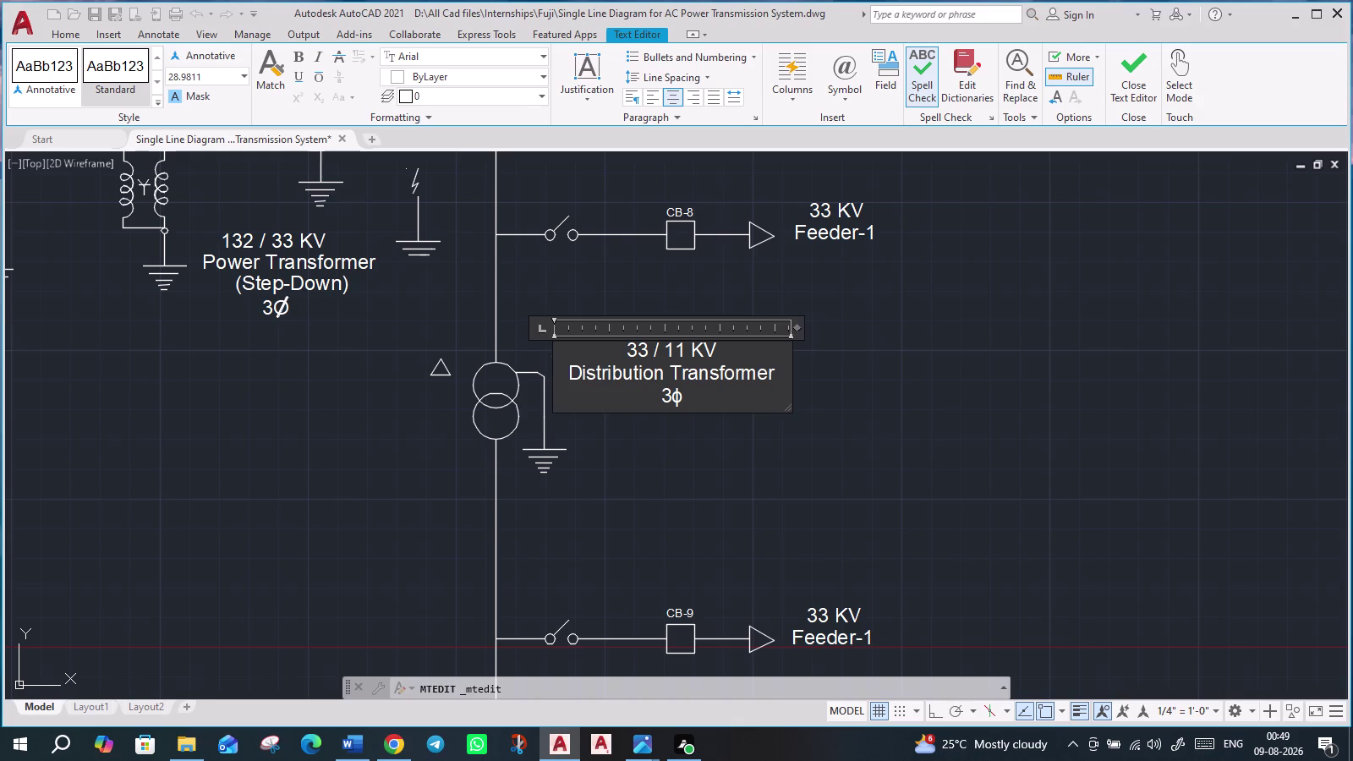
click(695, 395)
key(Escape)
click(704, 374)
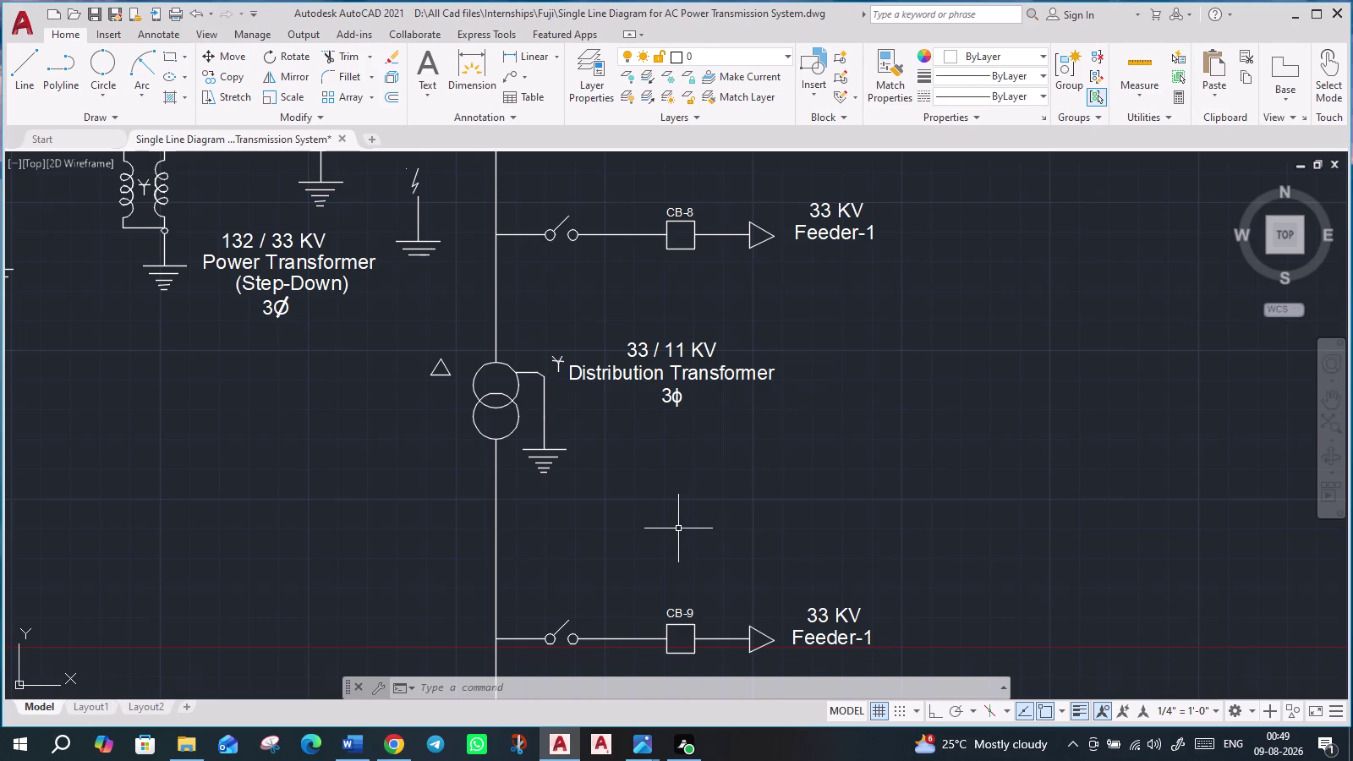
scroll(down, 3)
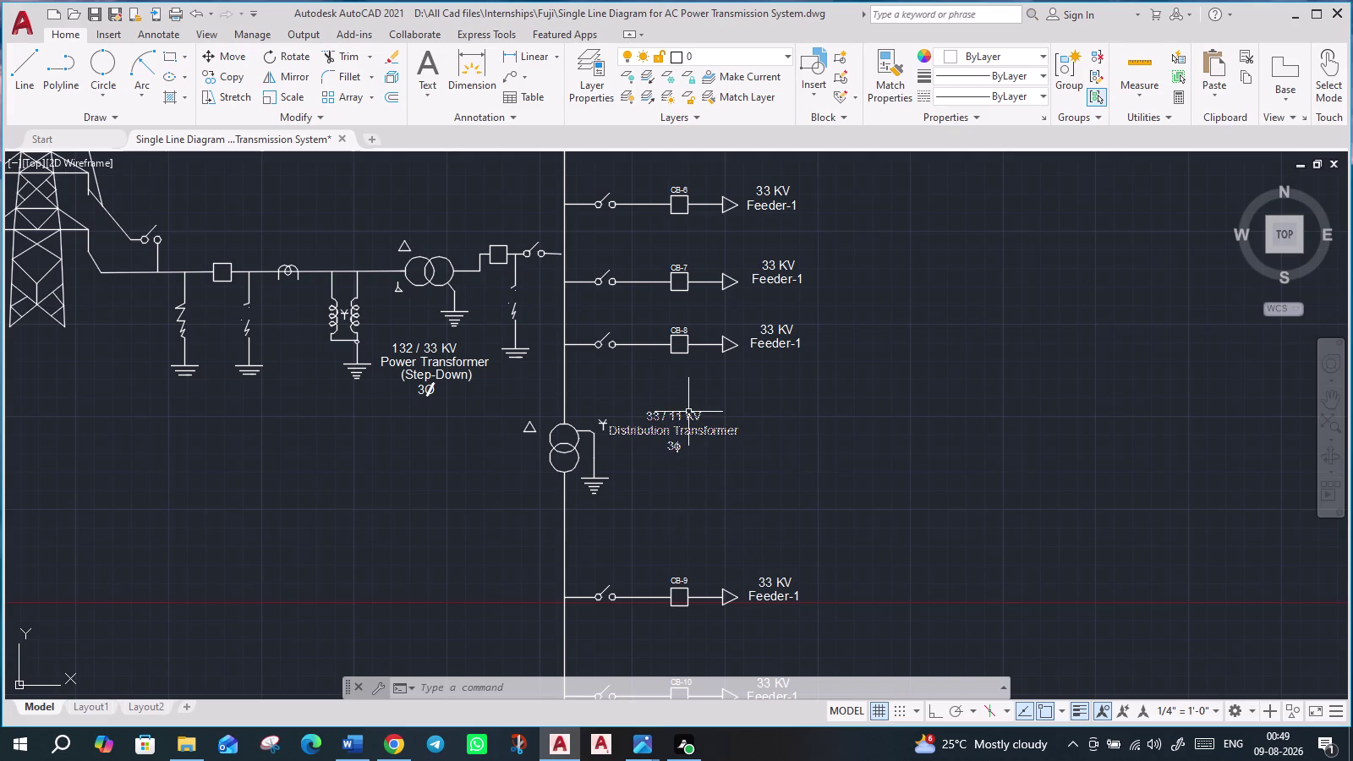
scroll(down, 3)
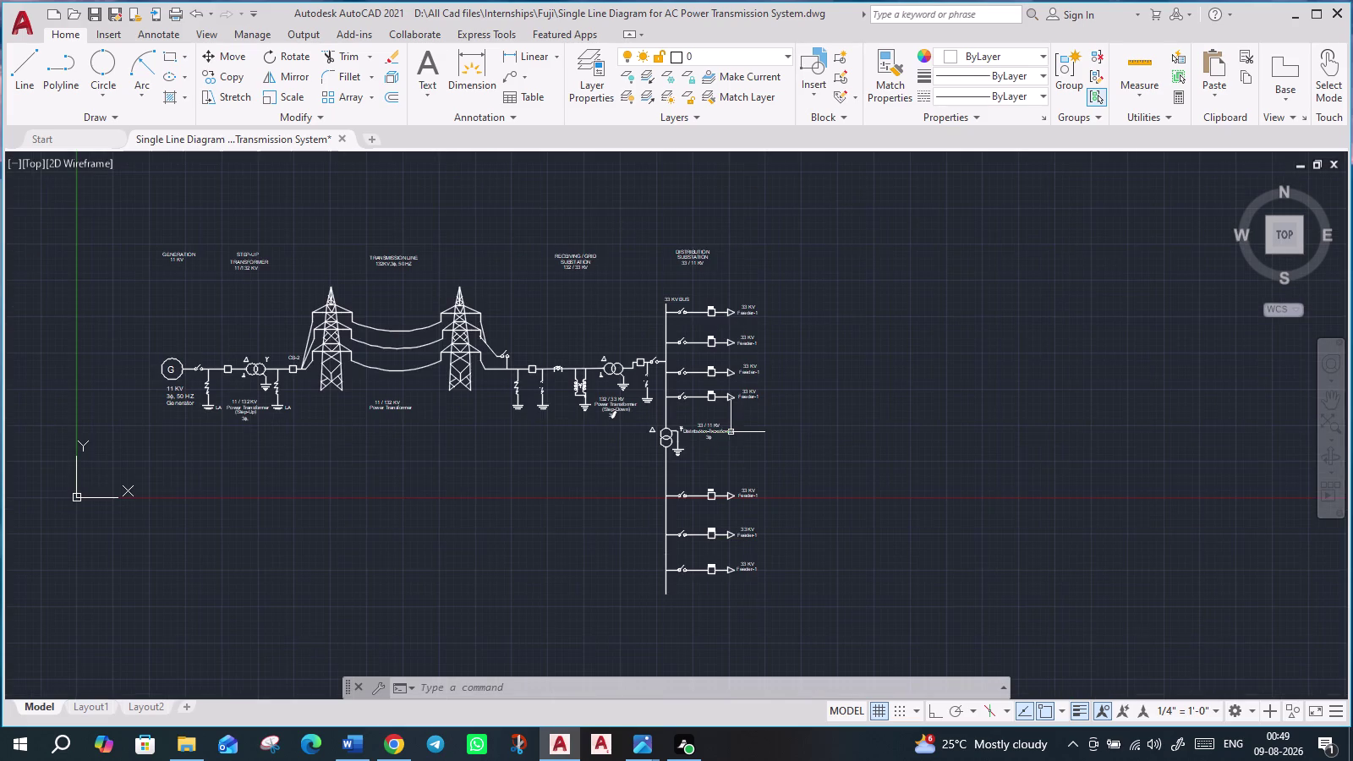
scroll(up, 3)
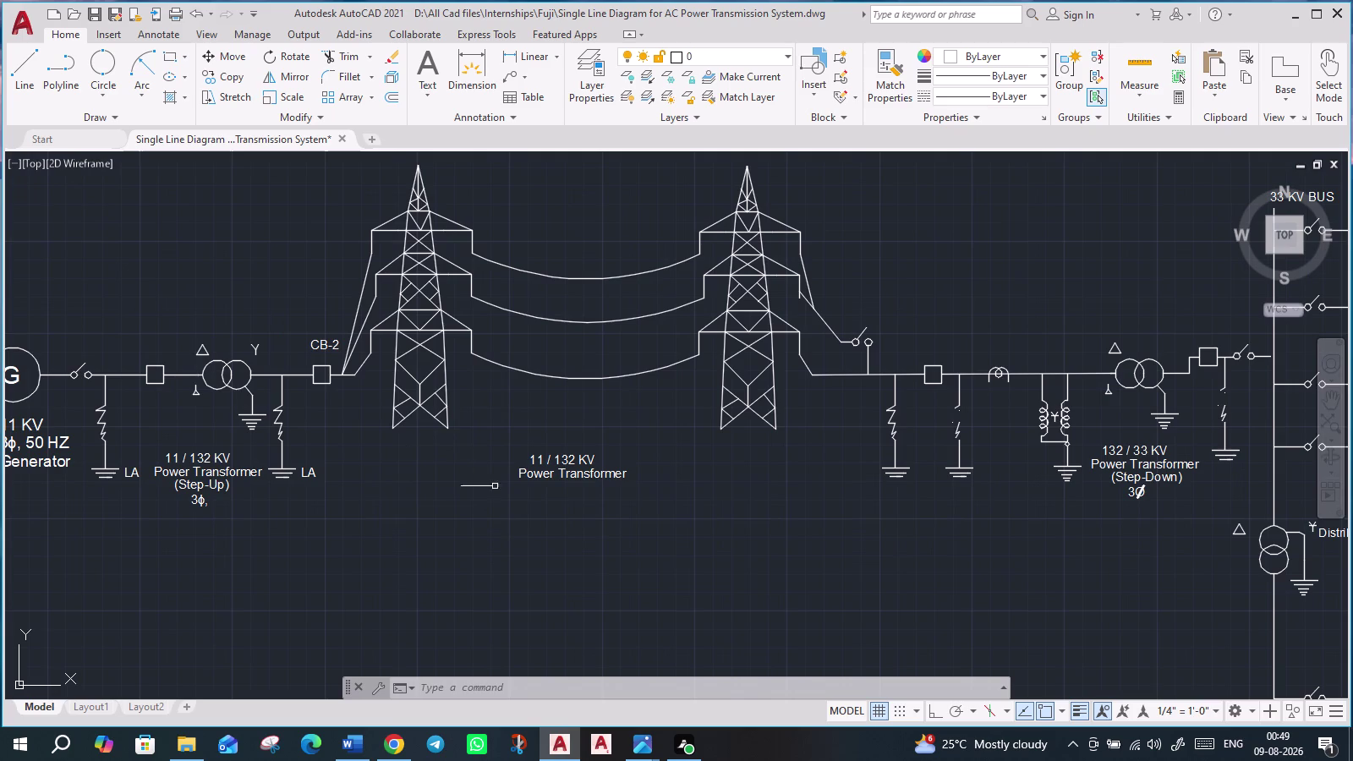
middle_drag(488, 536, 619, 528)
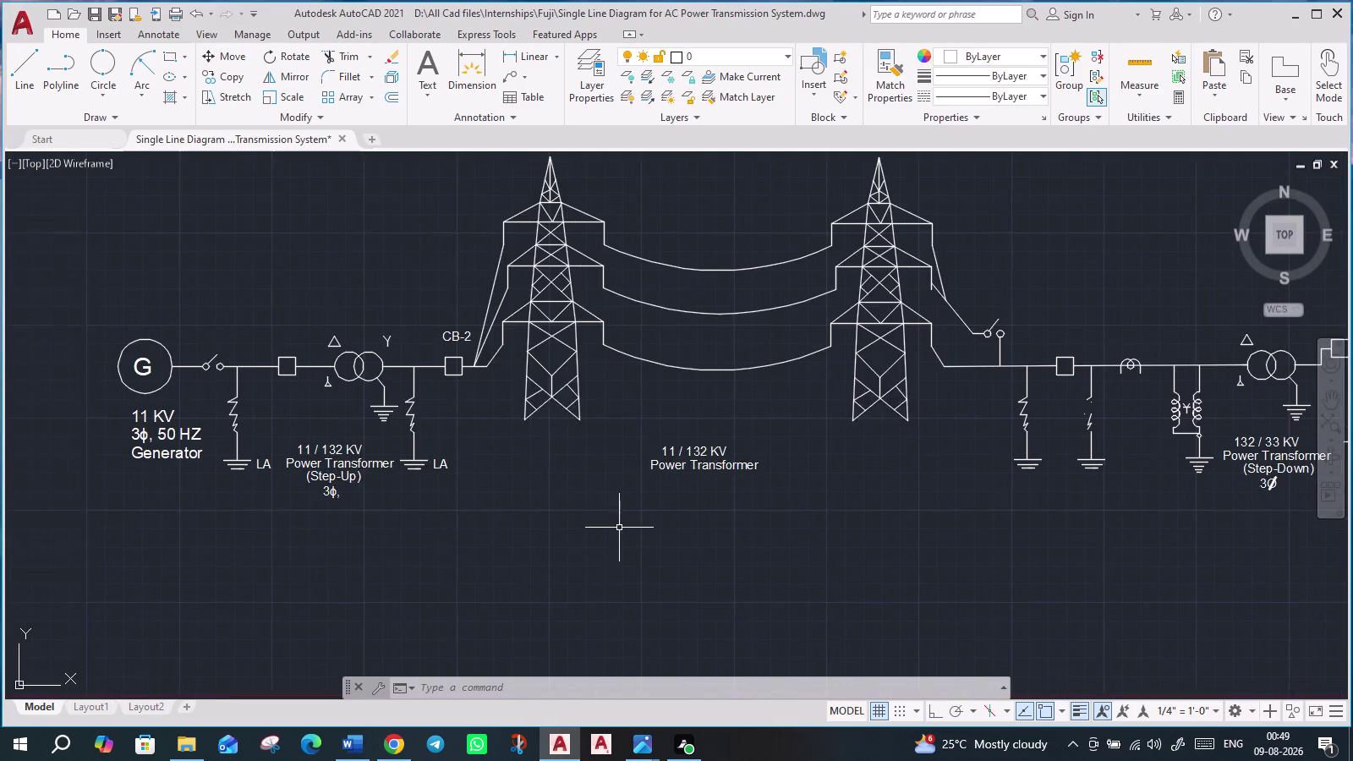
scroll(down, 3)
scroll(up, 3)
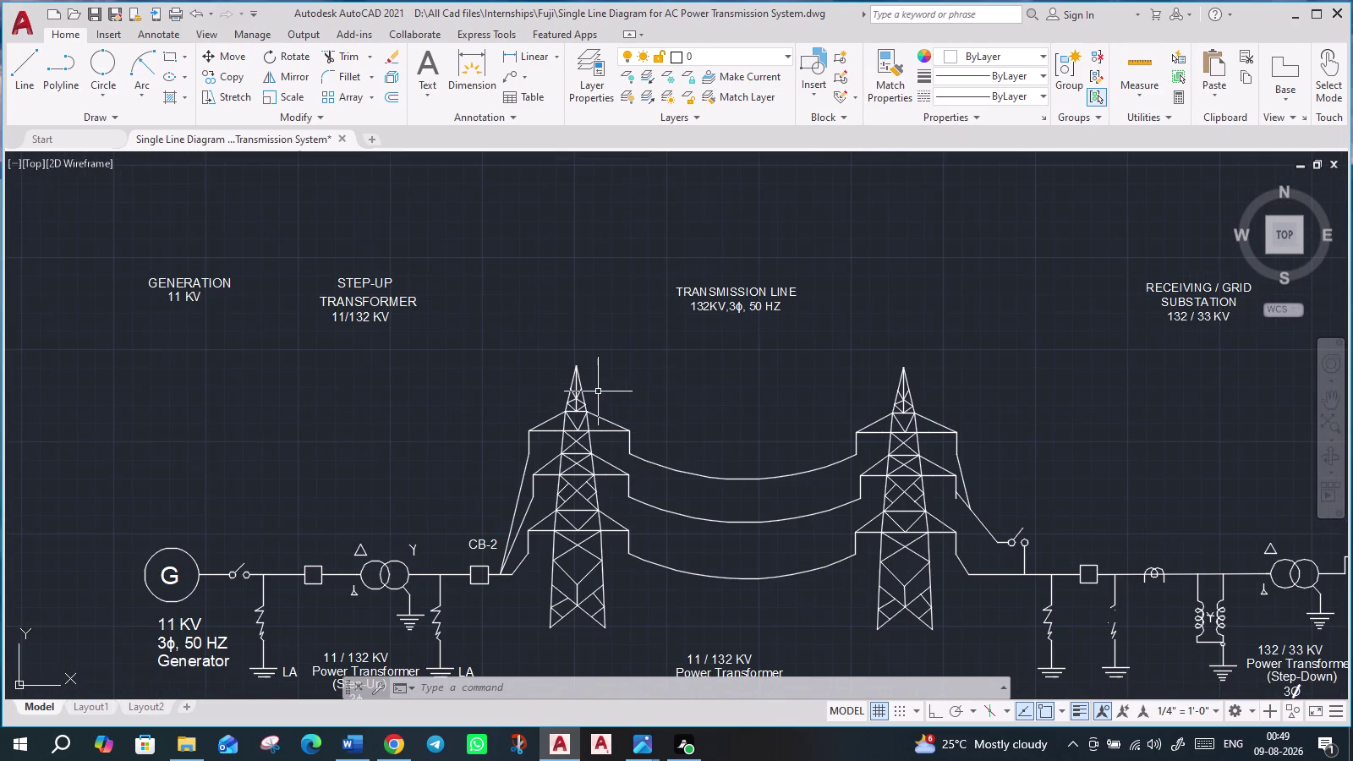
middle_drag(662, 350, 588, 267)
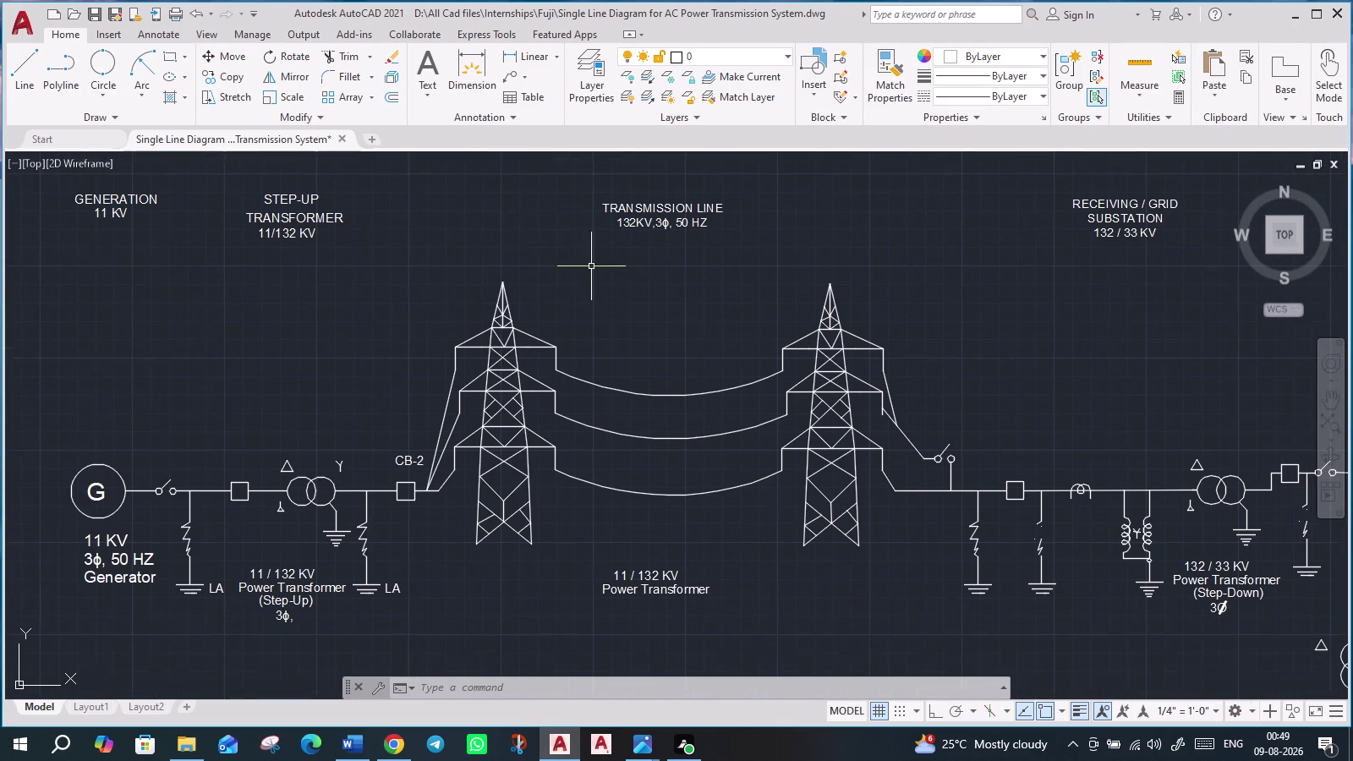
middle_drag(832, 623, 589, 386)
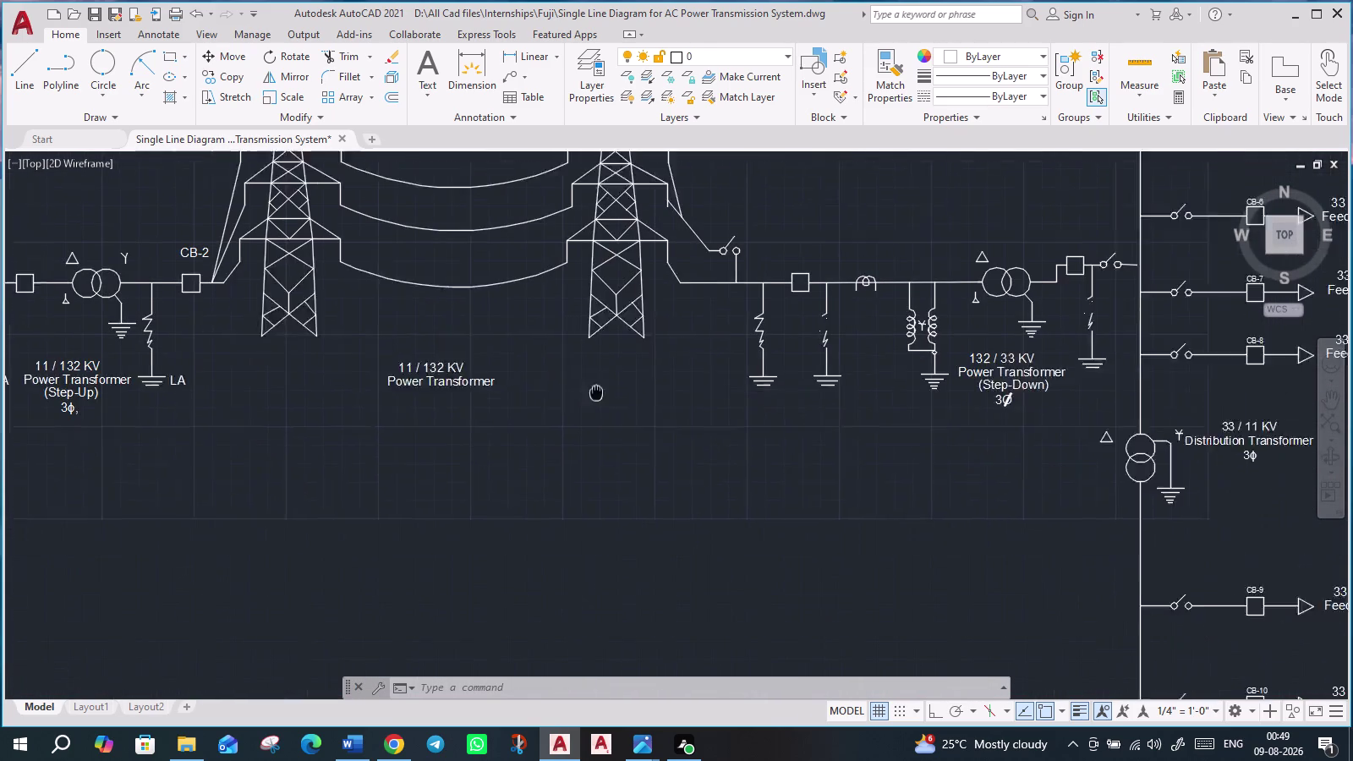
middle_drag(589, 386, 579, 375)
middle_drag(746, 521, 690, 508)
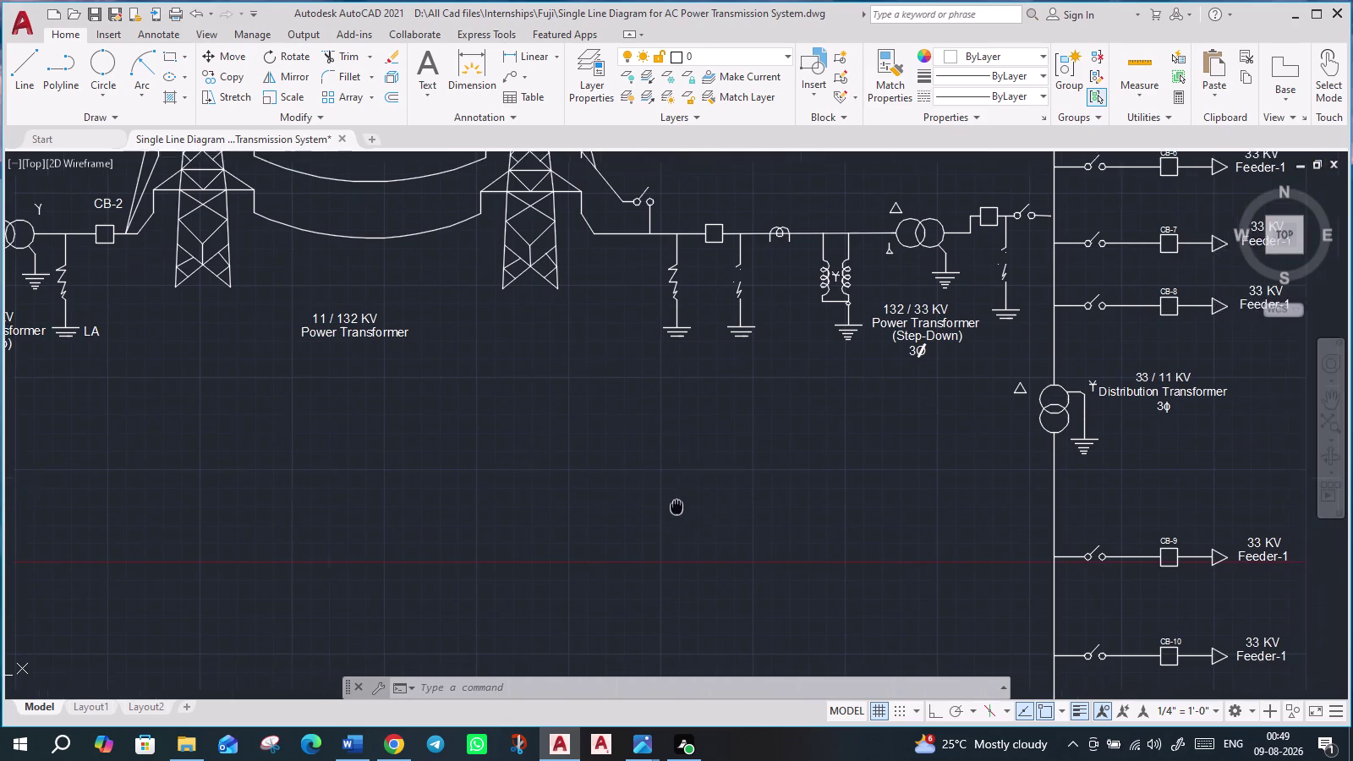
middle_drag(689, 508, 372, 433)
middle_drag(1017, 537, 904, 419)
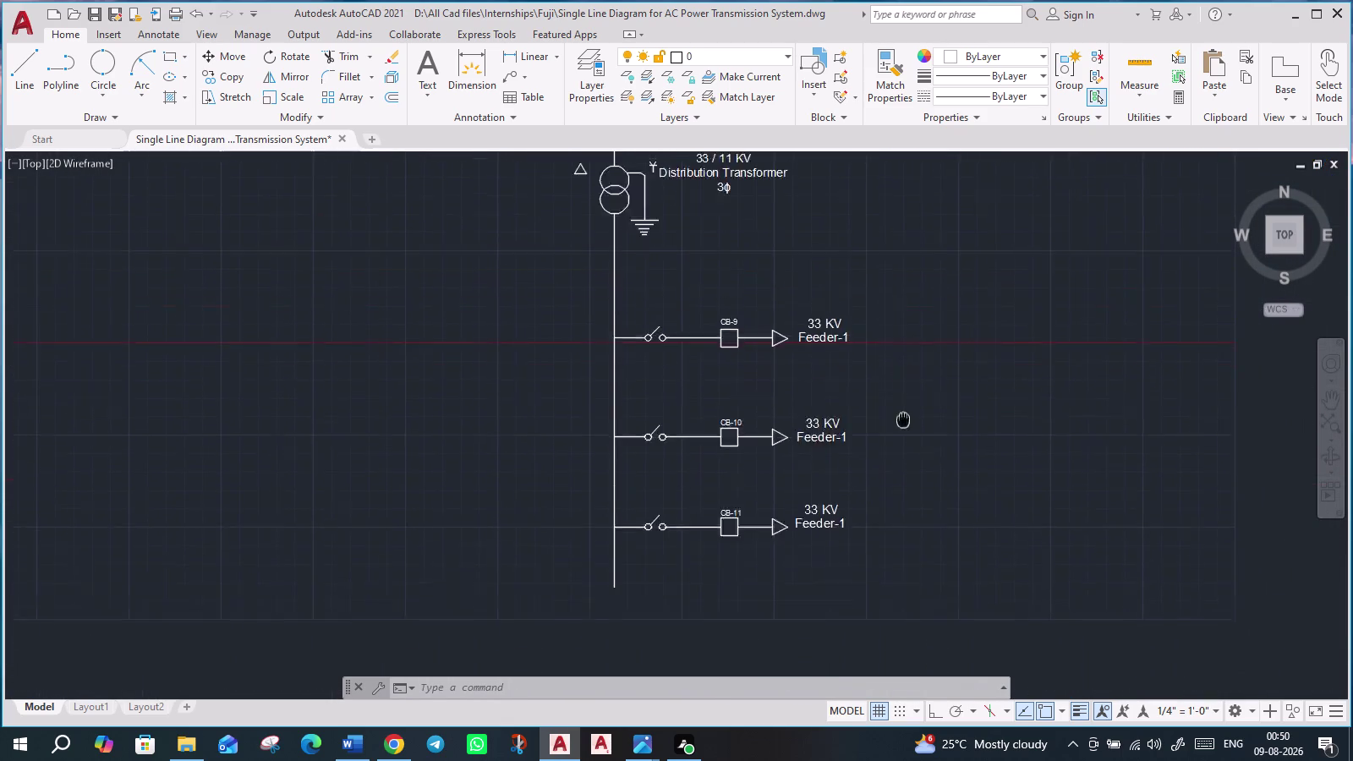
middle_drag(904, 420, 903, 483)
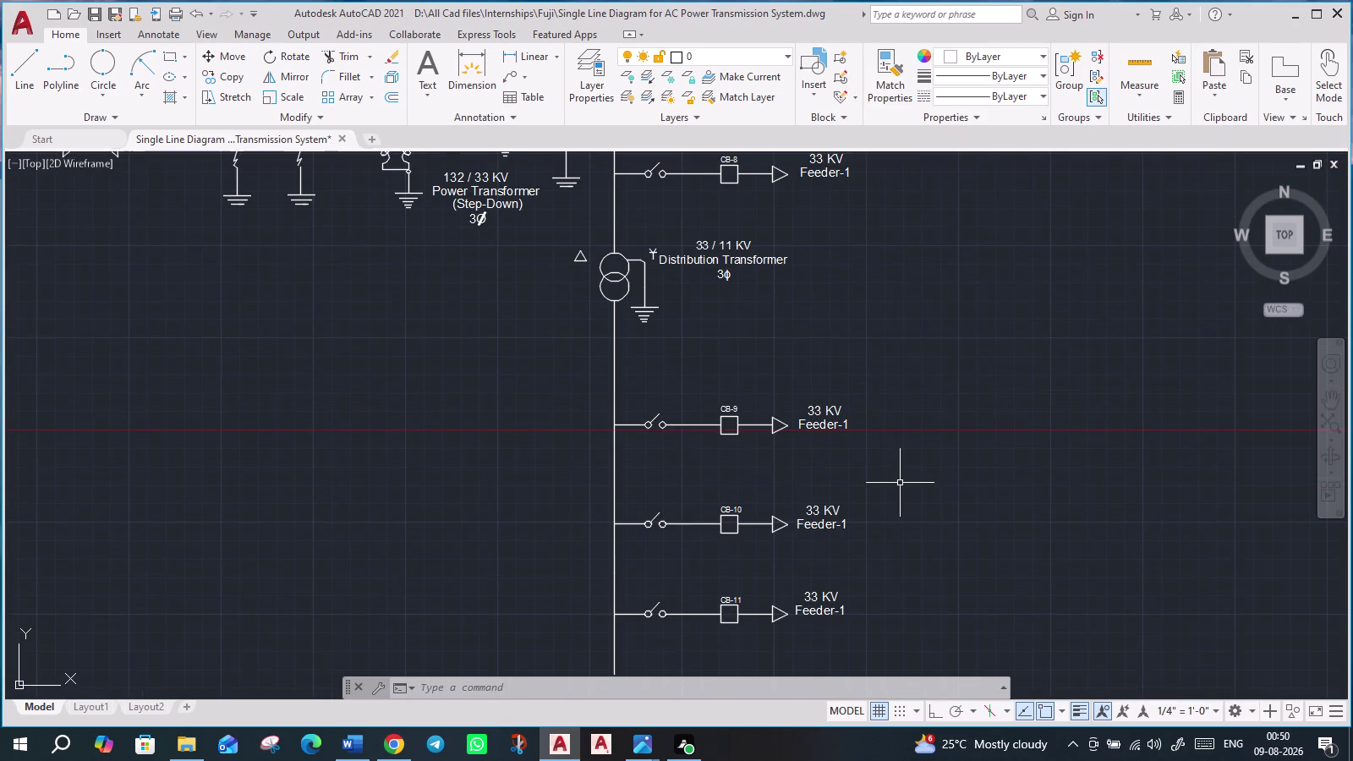